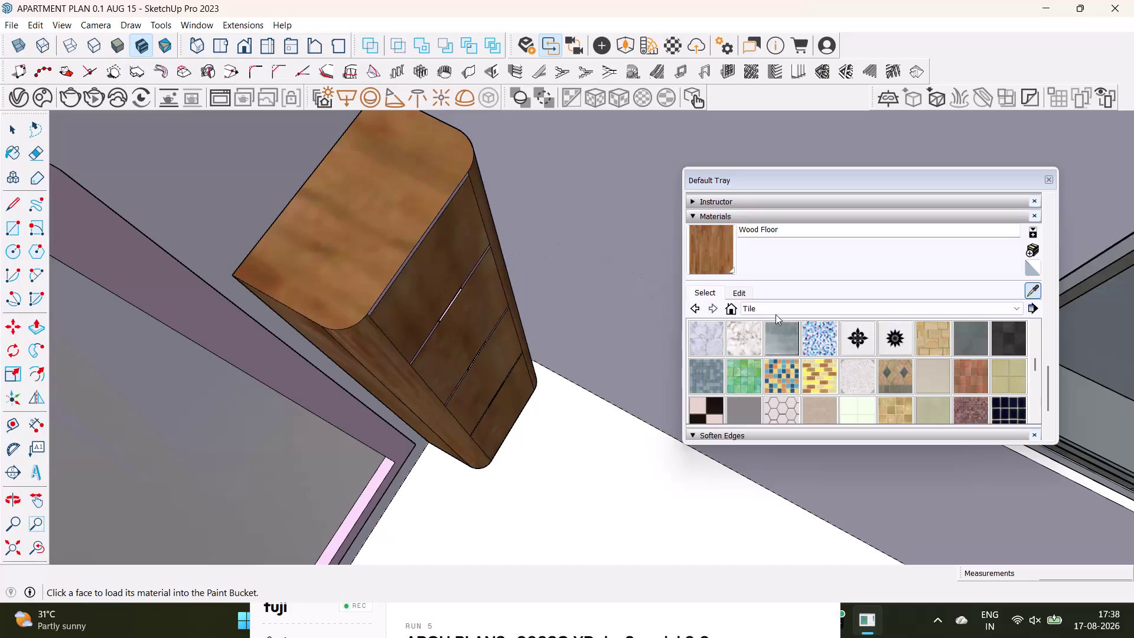
Orbit around the wardrobe to frame the lavender window wall.
click(1035, 292)
scroll(up, 3)
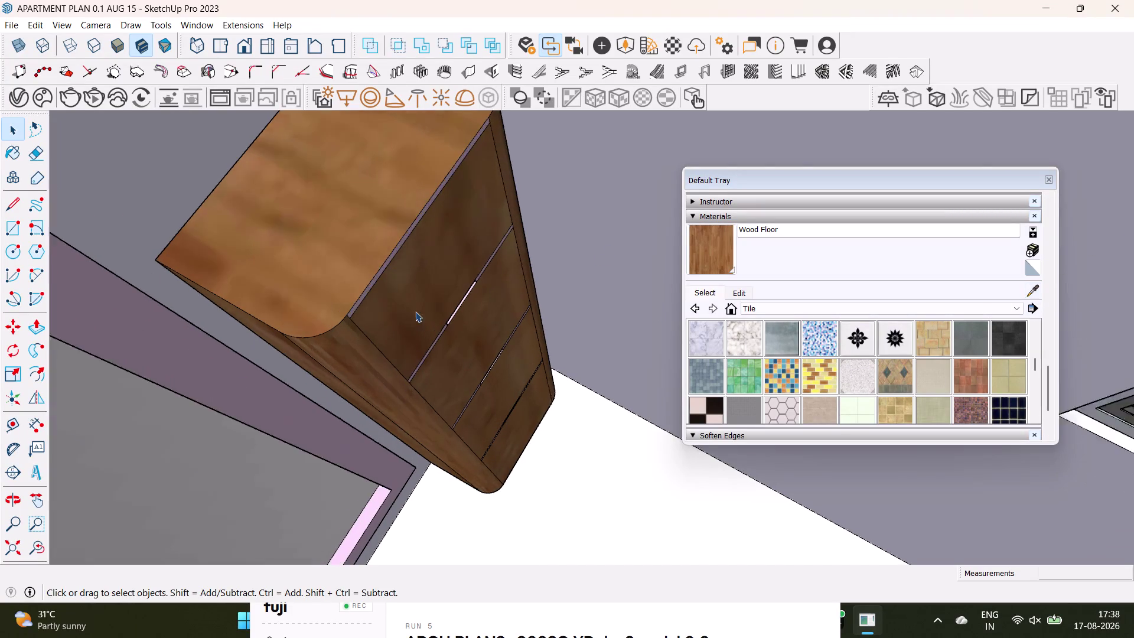
scroll(up, 3)
middle_drag(512, 289, 439, 215)
scroll(up, 3)
middle_drag(428, 199, 471, 337)
middle_drag(475, 342, 669, 386)
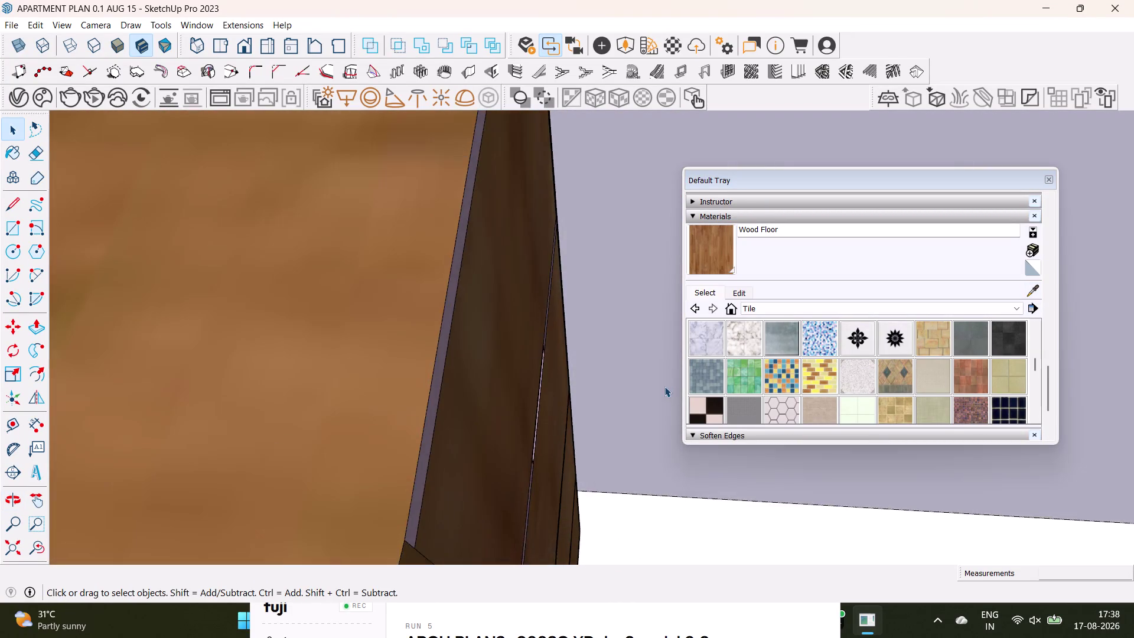
scroll(down, 3)
middle_drag(624, 378, 484, 365)
scroll(down, 3)
scroll(up, 3)
middle_drag(431, 331, 279, 208)
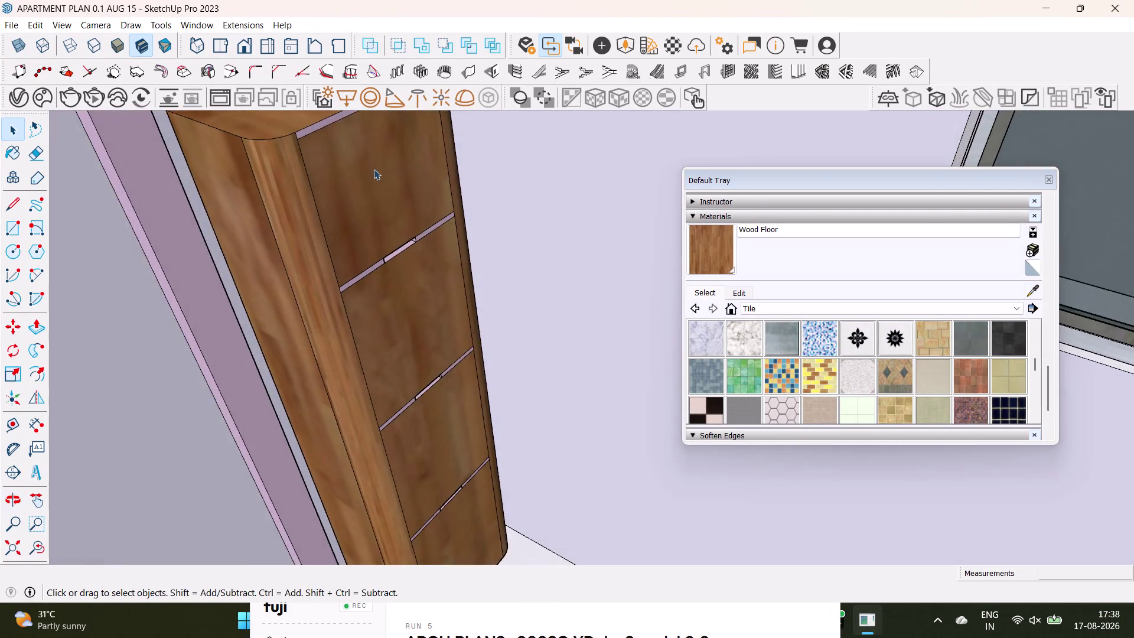
scroll(up, 3)
middle_drag(374, 167, 392, 347)
middle_drag(388, 342, 645, 441)
scroll(down, 3)
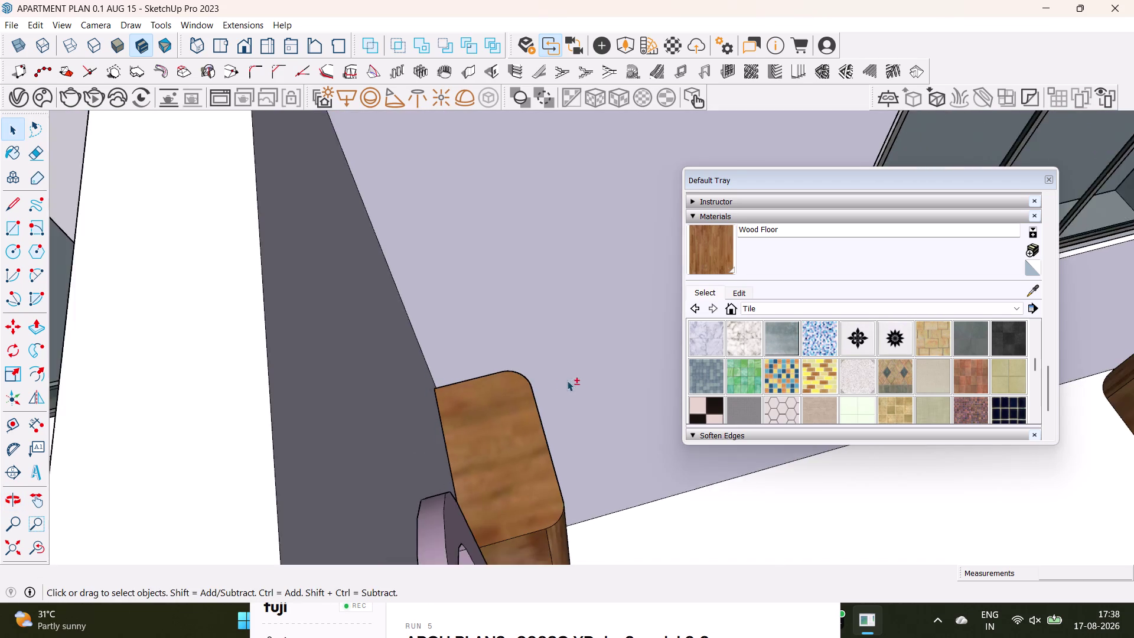
scroll(down, 3)
middle_drag(576, 371, 262, 417)
middle_drag(271, 414, 185, 477)
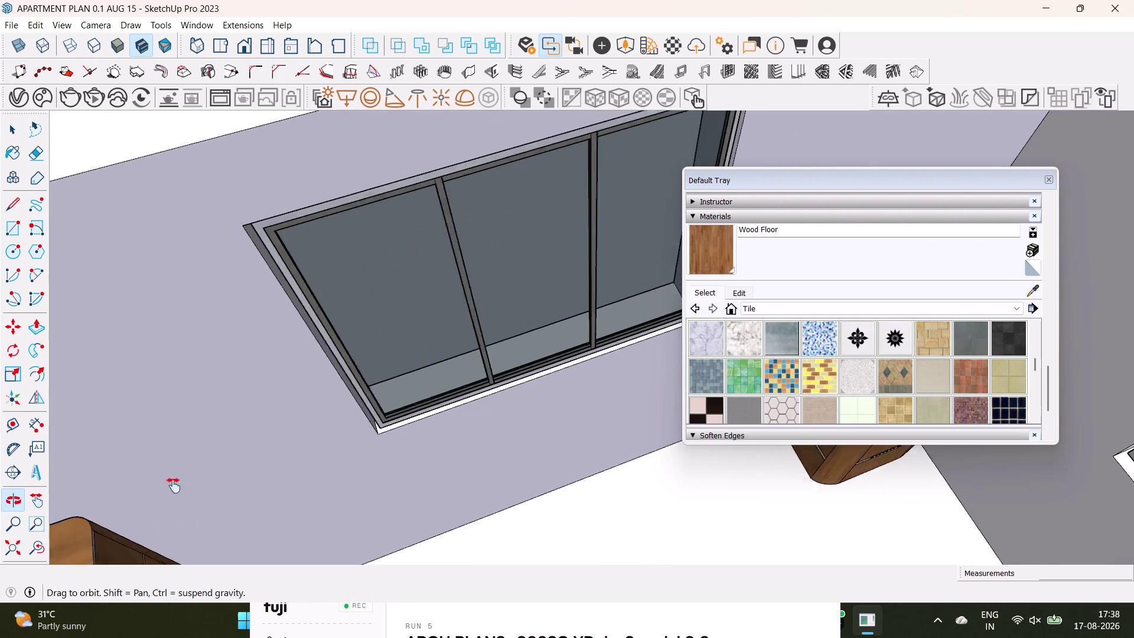
middle_drag(184, 478, 154, 499)
Sample the 0116_Lavender wall colour with the Materials eyedropper and move the Default Tray aside.
click(1035, 287)
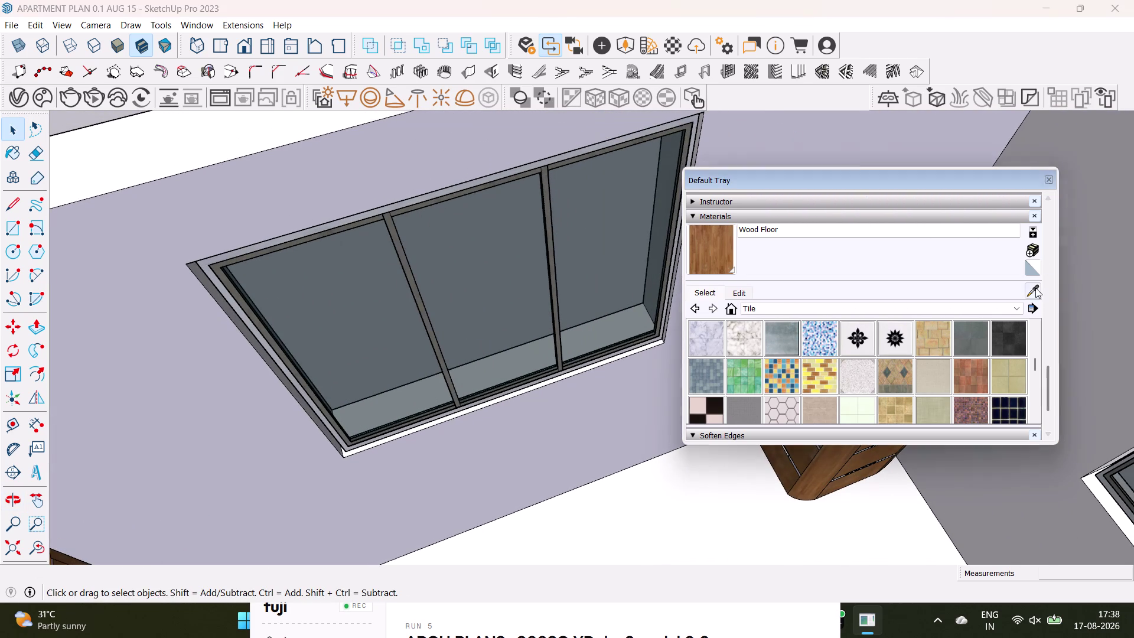
click(858, 137)
drag(786, 173, 842, 448)
scroll(up, 3)
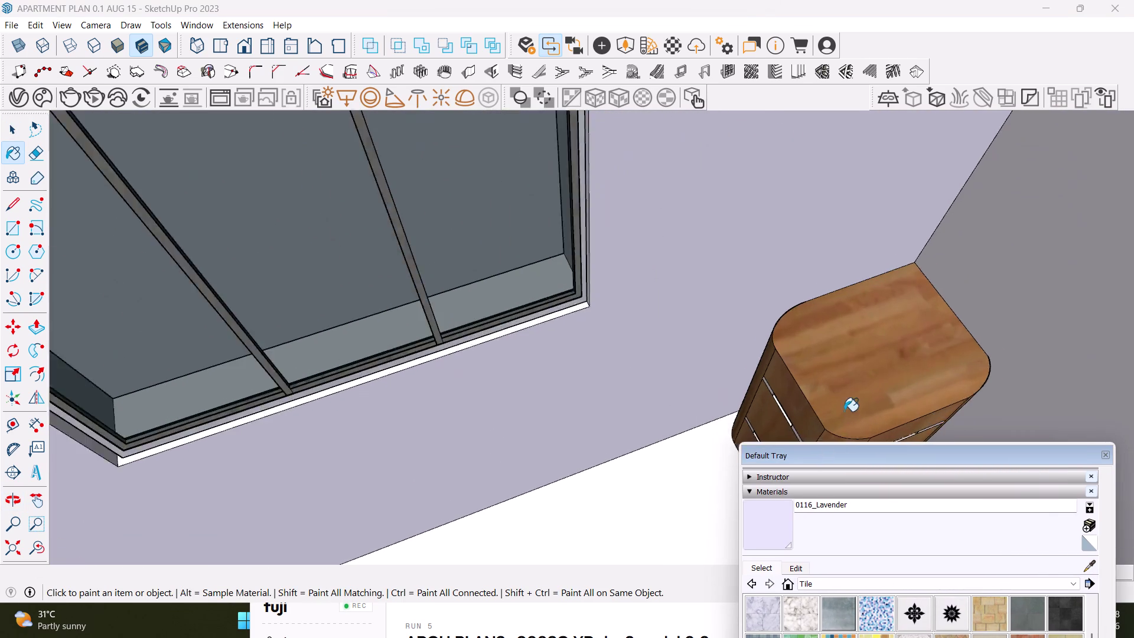
scroll(up, 3)
Orbit back to face the wardrobe drawers.
middle_drag(831, 392, 754, 295)
scroll(up, 3)
middle_drag(708, 361, 808, 292)
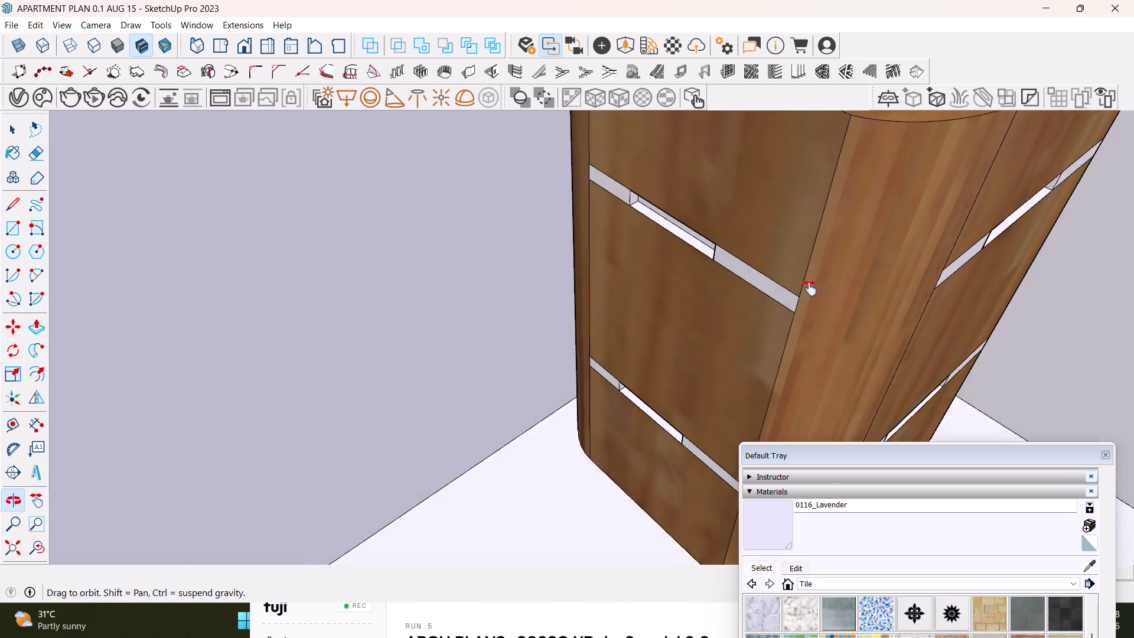
middle_drag(807, 291, 809, 286)
middle_drag(728, 313, 804, 273)
Select the drawer-gap faces and the handle recess face on the wardrobe front.
click(787, 250)
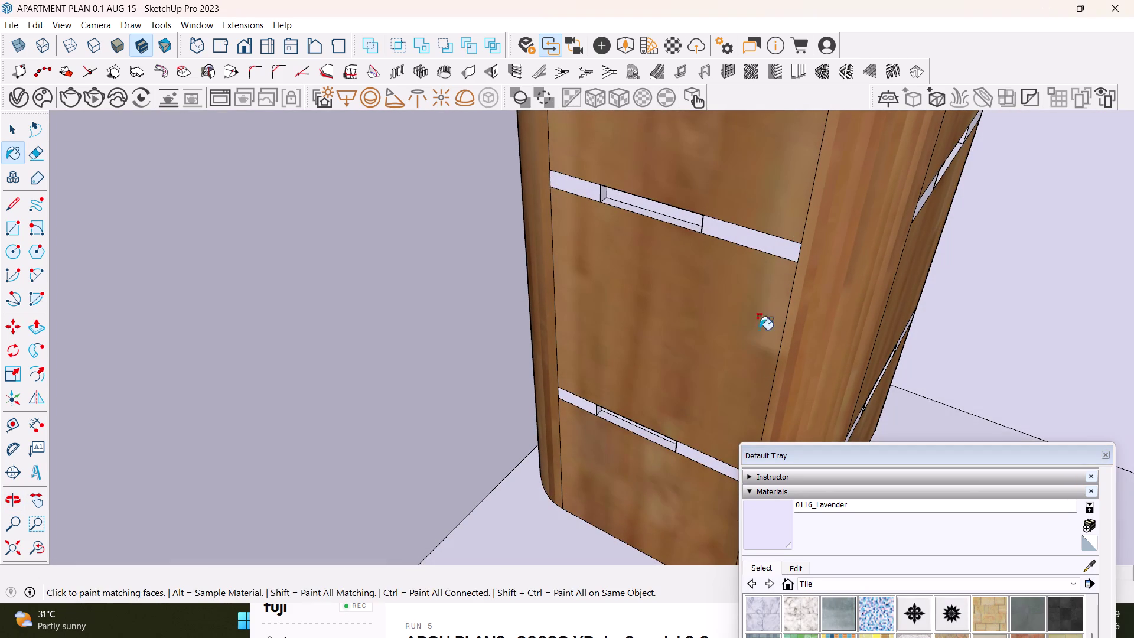
key(ctrl+z)
key(space)
click(775, 254)
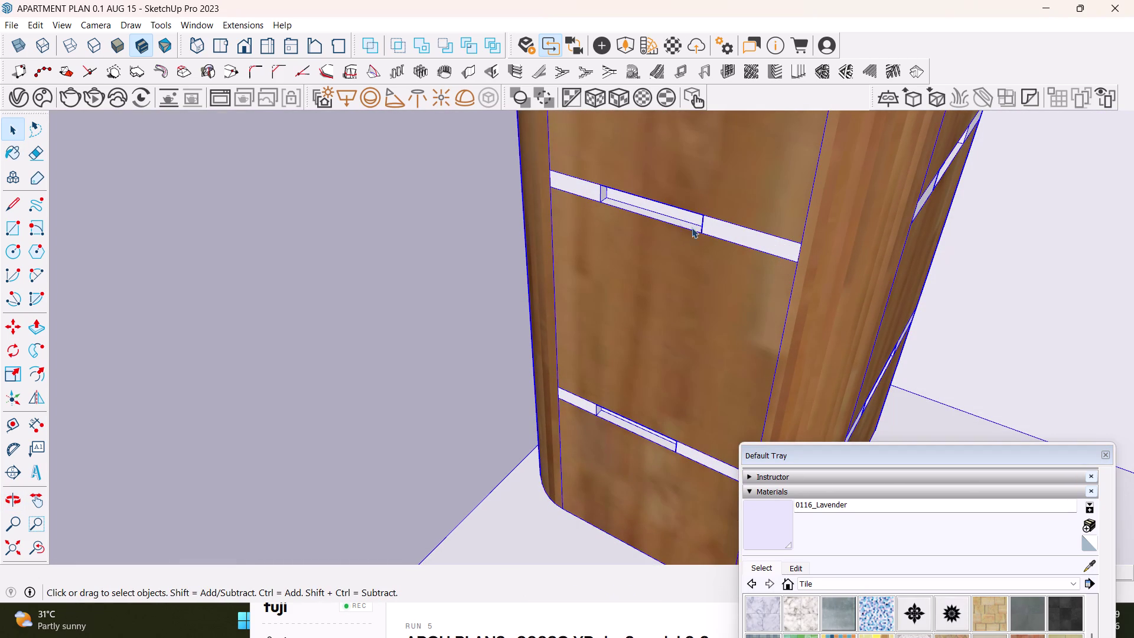
triple_click(760, 237)
double_click(729, 232)
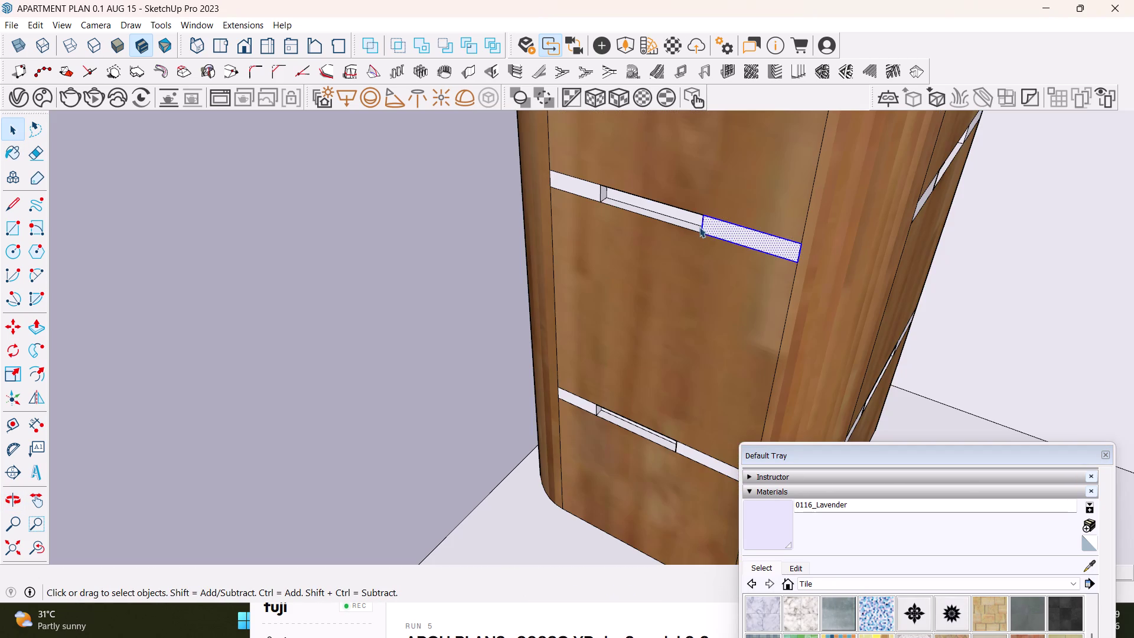
double_click(695, 219)
double_click(584, 192)
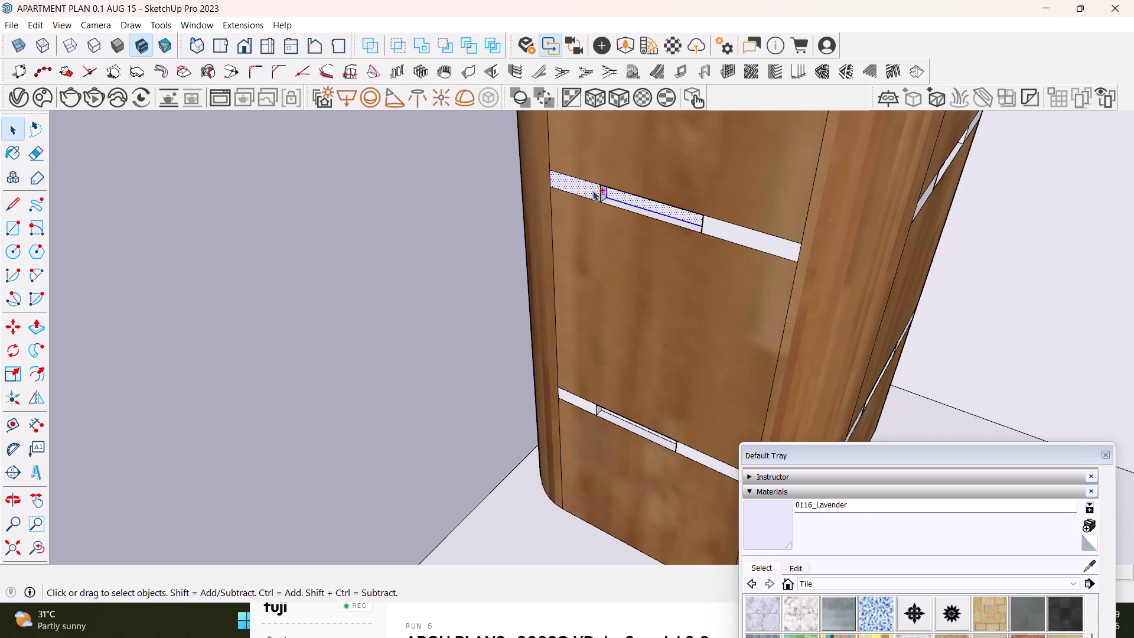
Add more gap faces and the recess side face to the selection.
scroll(up, 3)
click(539, 180)
click(570, 176)
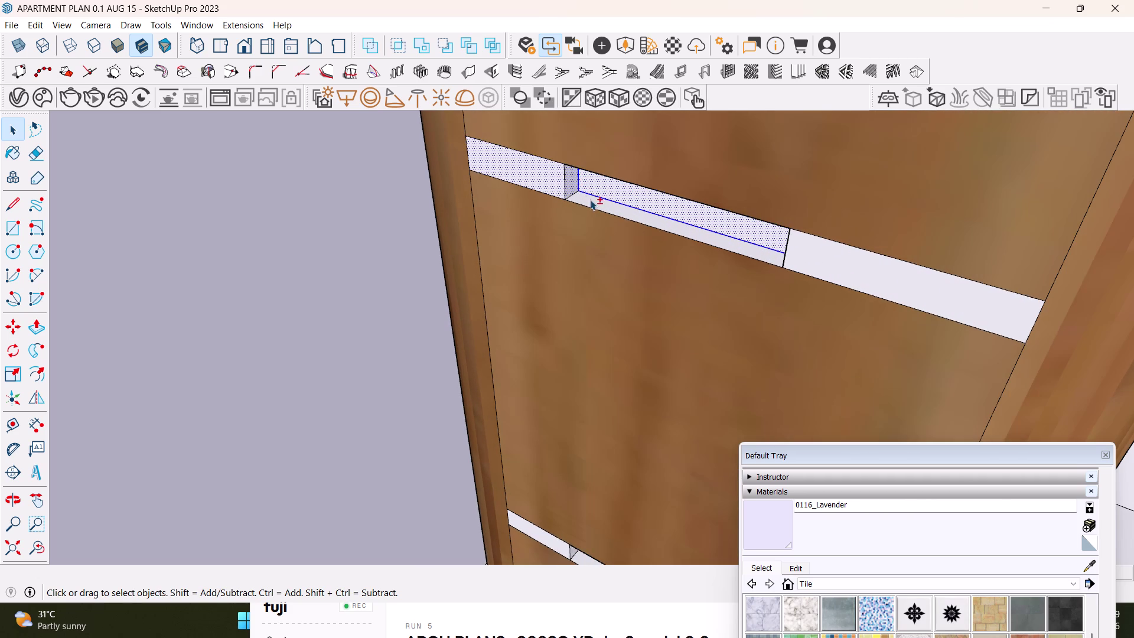
click(590, 200)
click(831, 254)
middle_drag(779, 279, 749, 298)
middle_drag(737, 314, 964, 279)
scroll(up, 3)
click(731, 176)
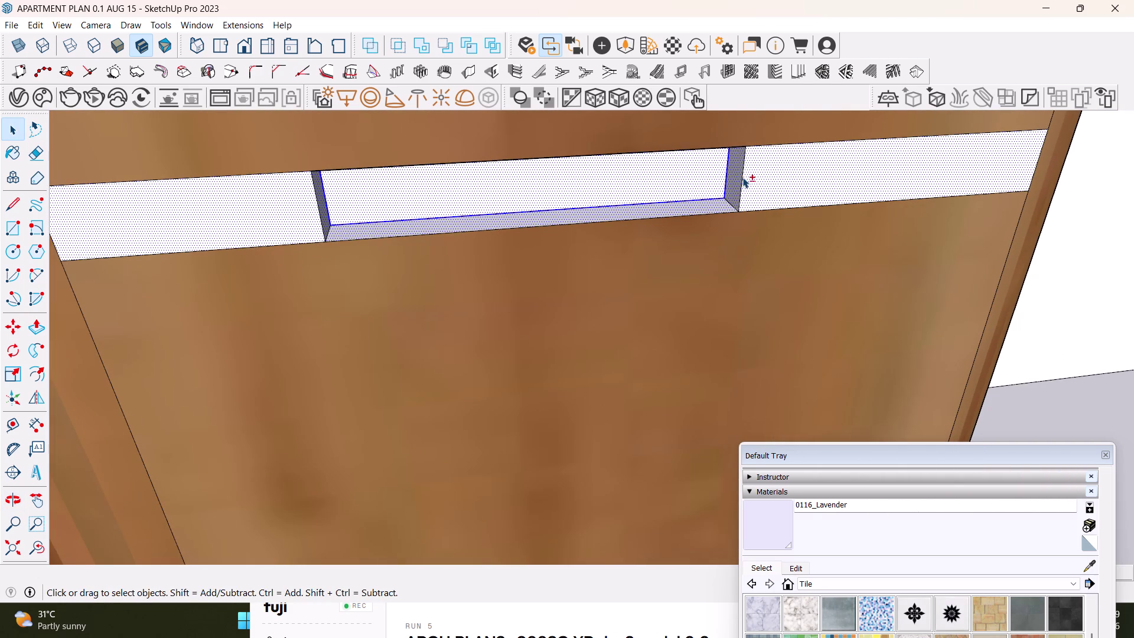
middle_drag(742, 182, 723, 333)
middle_drag(719, 339, 719, 168)
middle_drag(723, 266, 697, 207)
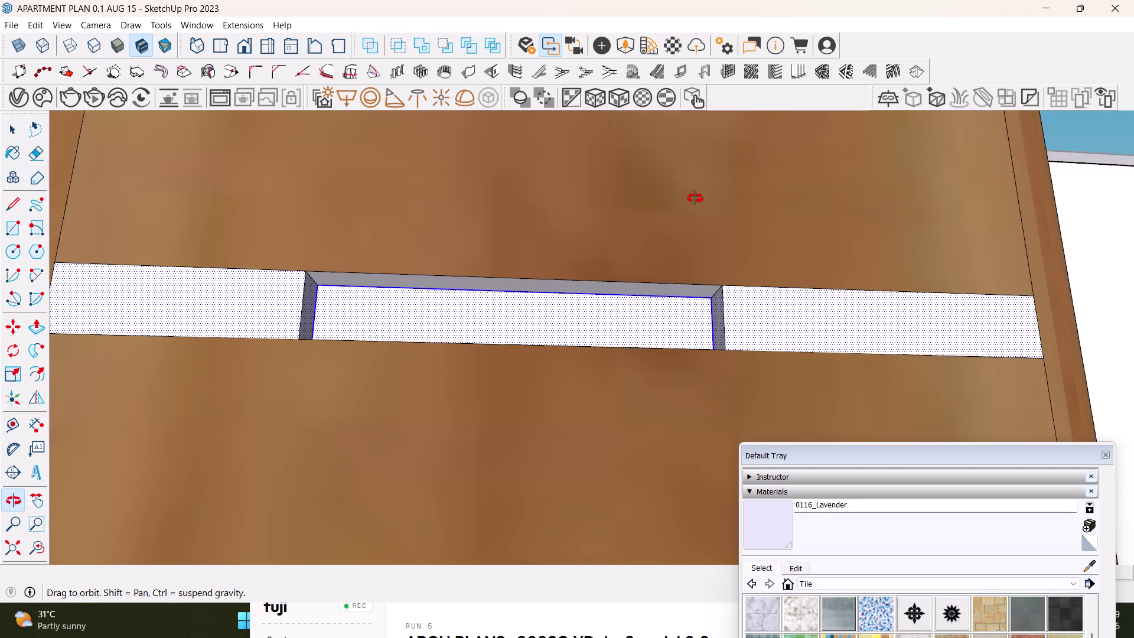
middle_drag(697, 208, 695, 198)
click(697, 290)
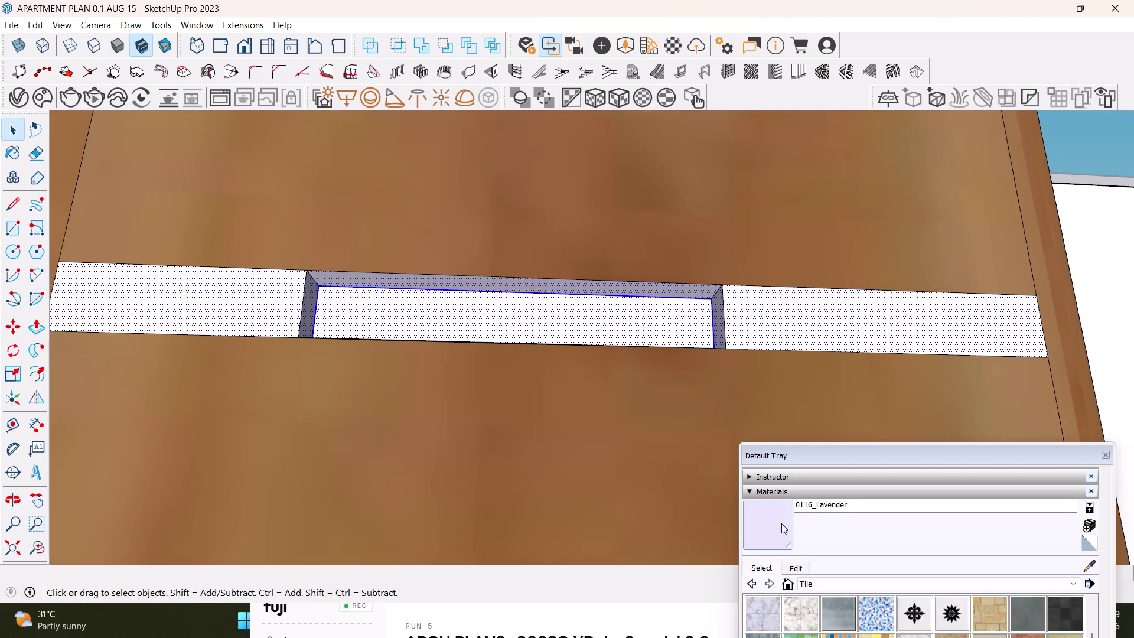
Paint the selected drawer-gap faces with 0116_Lavender.
click(781, 523)
click(836, 333)
click(301, 297)
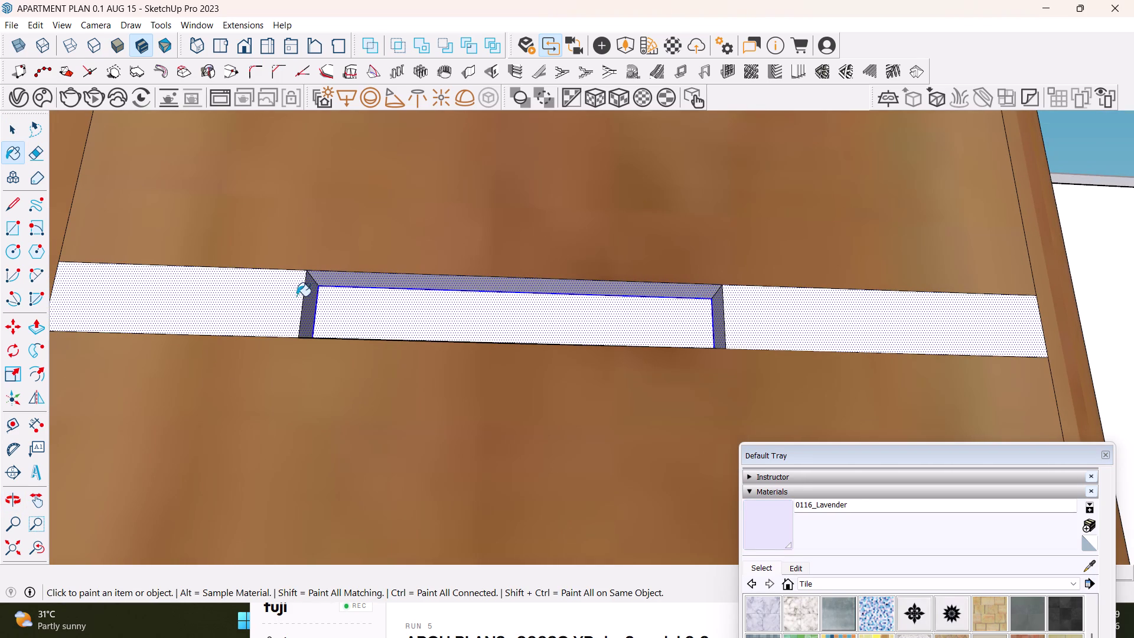
click(288, 295)
scroll(down, 3)
Select the next drawer-gap faces plus the recess bottom and end faces.
middle_drag(579, 385, 603, 213)
middle_drag(642, 301, 601, 472)
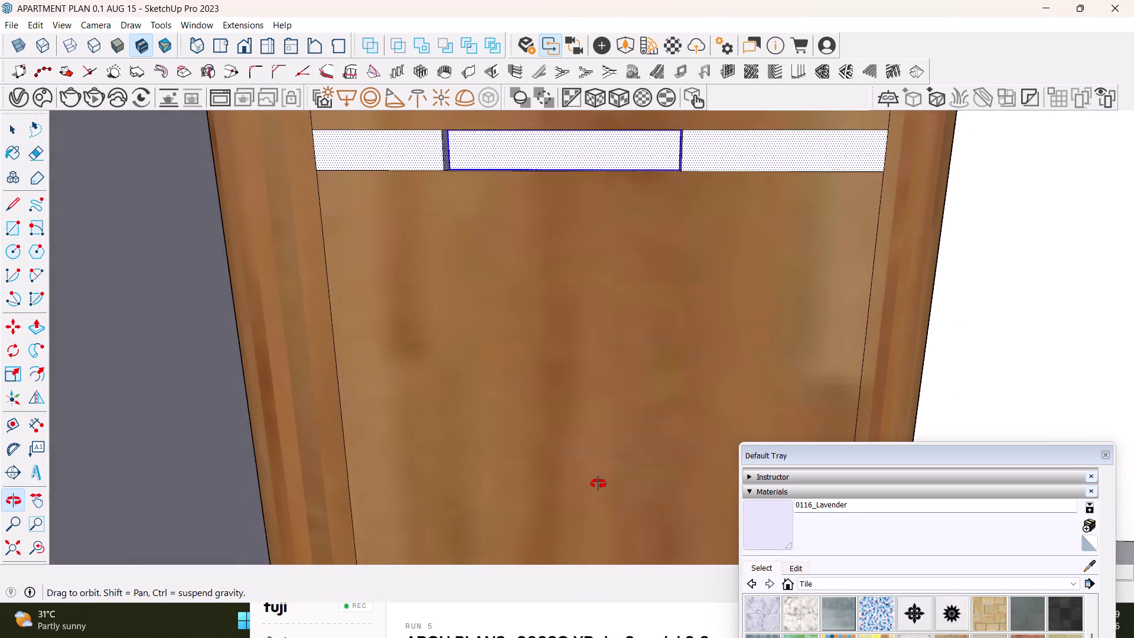
middle_drag(601, 471, 570, 241)
scroll(up, 3)
key(space)
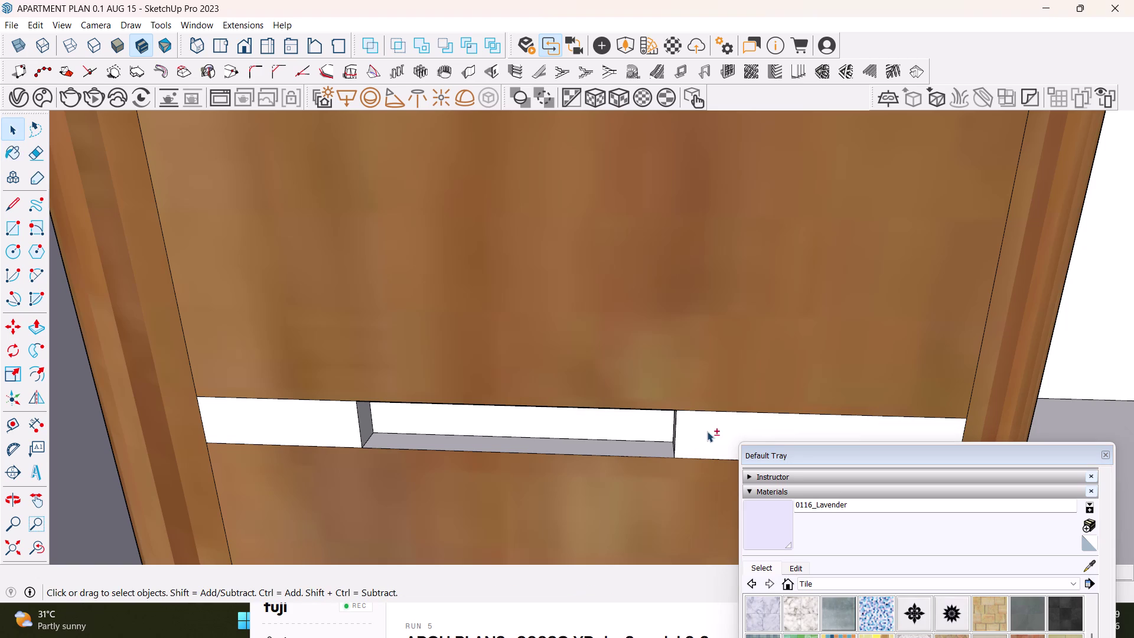
click(706, 431)
click(651, 426)
click(559, 442)
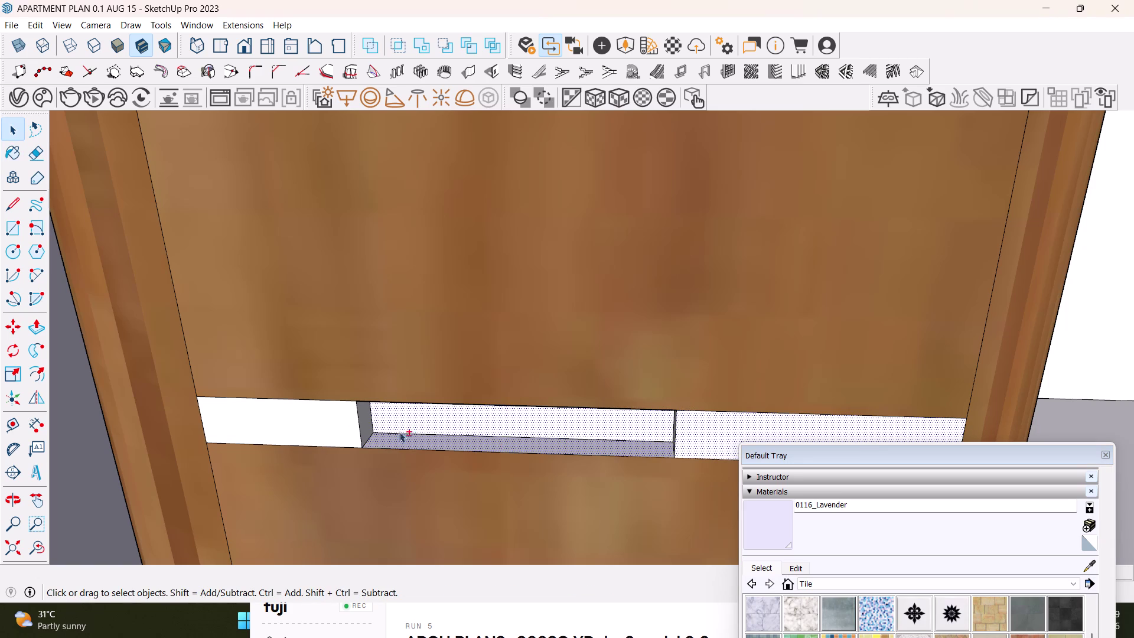
click(341, 415)
click(359, 415)
scroll(up, 3)
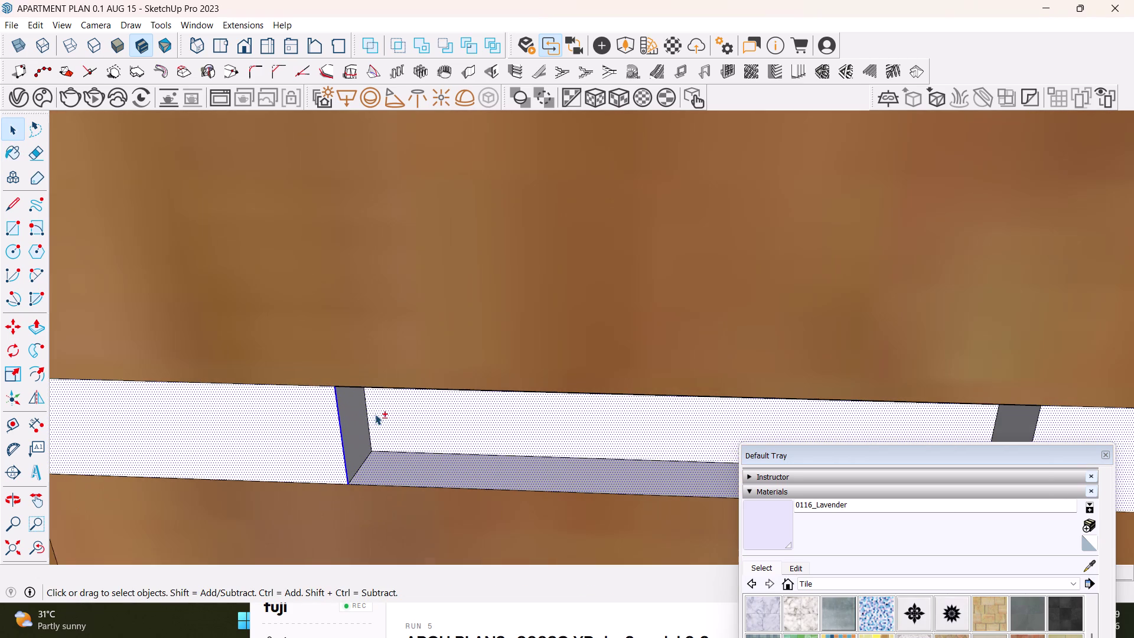
click(360, 424)
Orbit into the recess and add its remaining face to the selection.
middle_drag(377, 452, 290, 455)
middle_drag(643, 469, 614, 424)
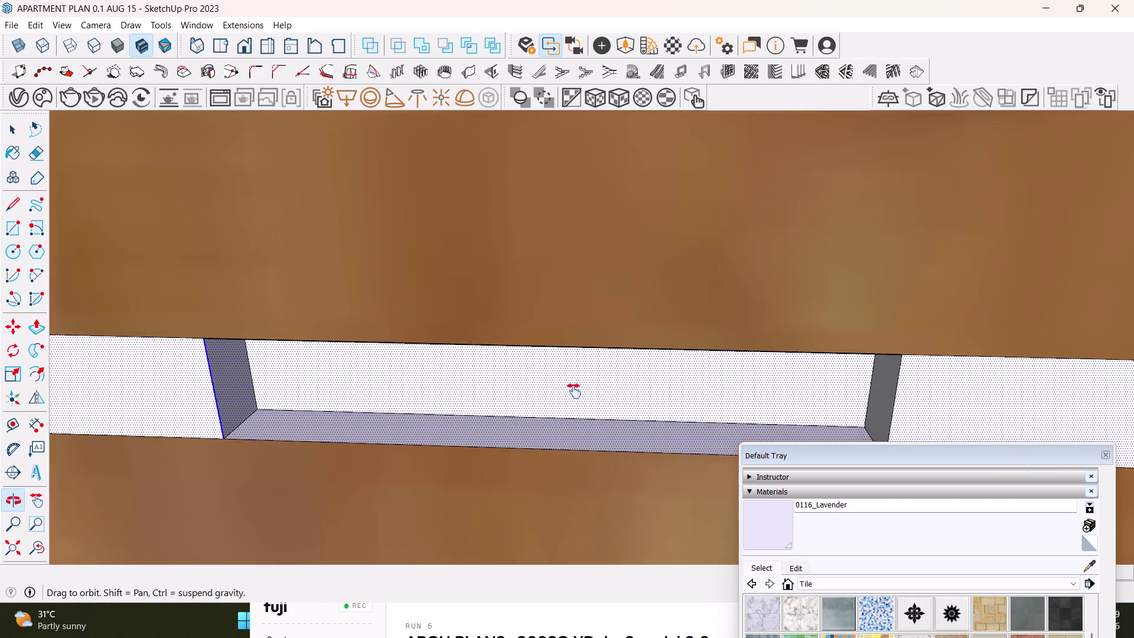
middle_drag(615, 424, 519, 376)
click(779, 350)
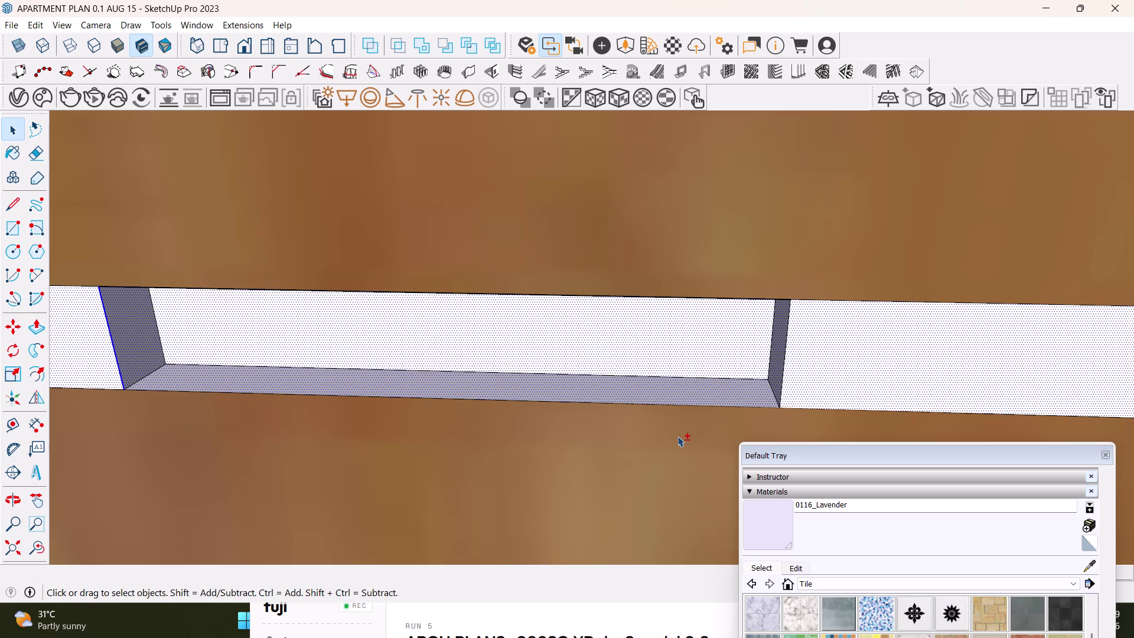
middle_drag(606, 398, 612, 481)
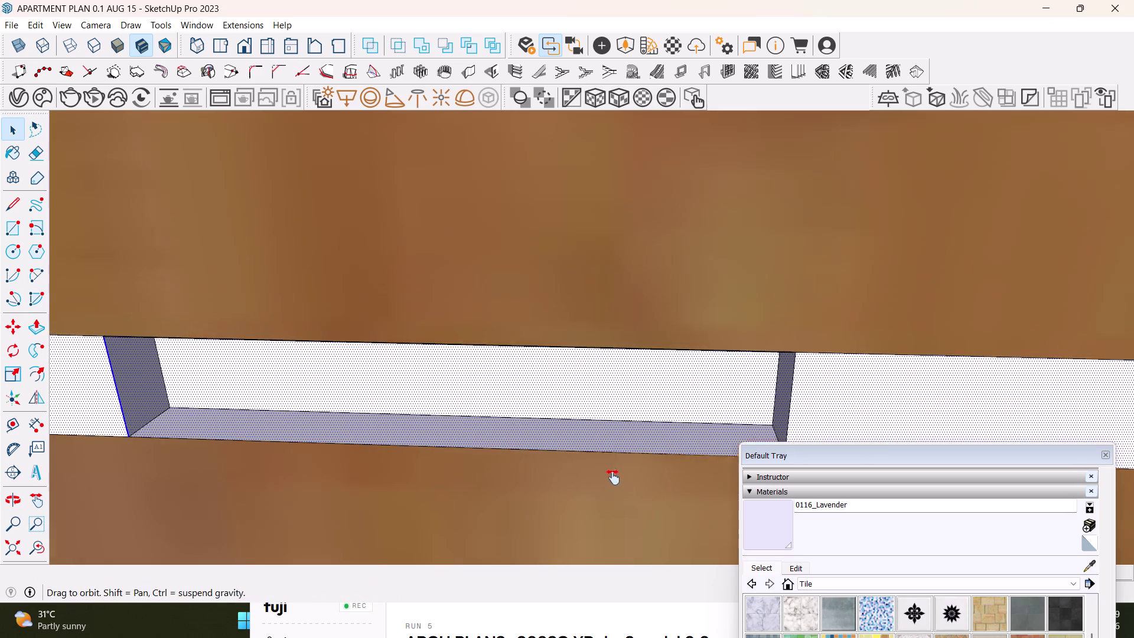
middle_drag(613, 481, 613, 497)
middle_drag(613, 487, 673, 250)
click(610, 390)
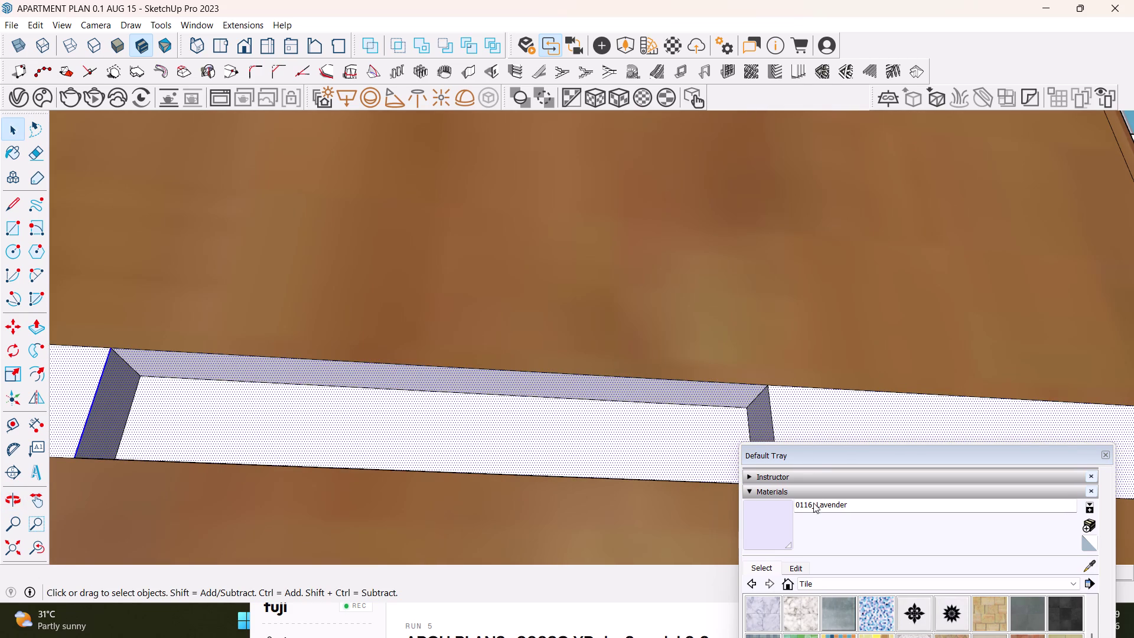
Paint the selected recess faces with 0116_Lavender.
click(779, 529)
click(799, 414)
click(810, 420)
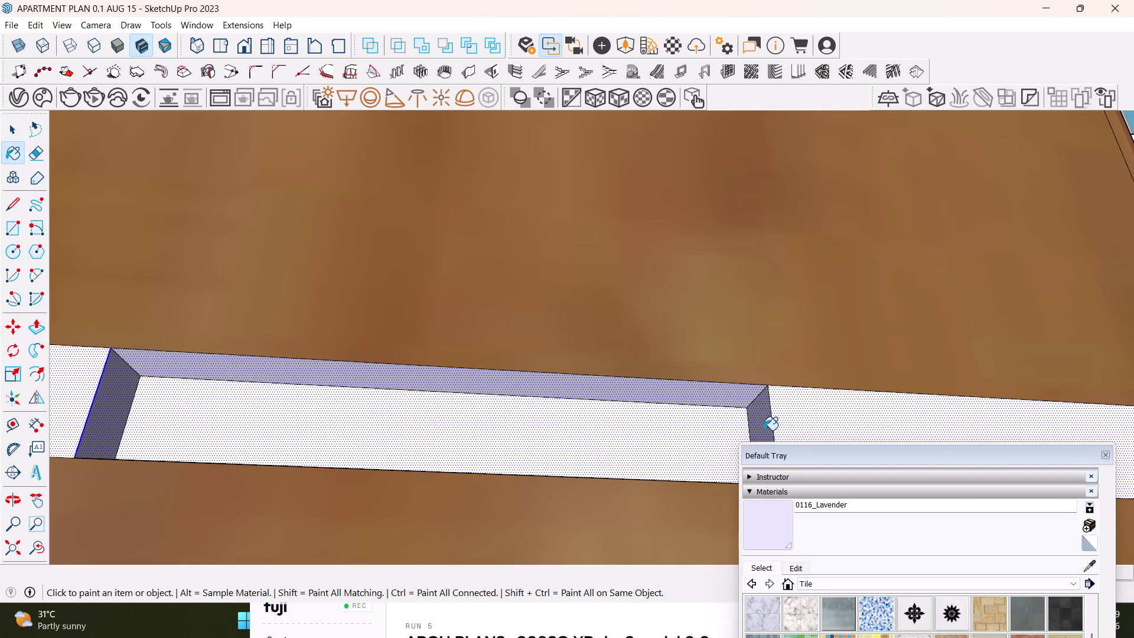
scroll(down, 3)
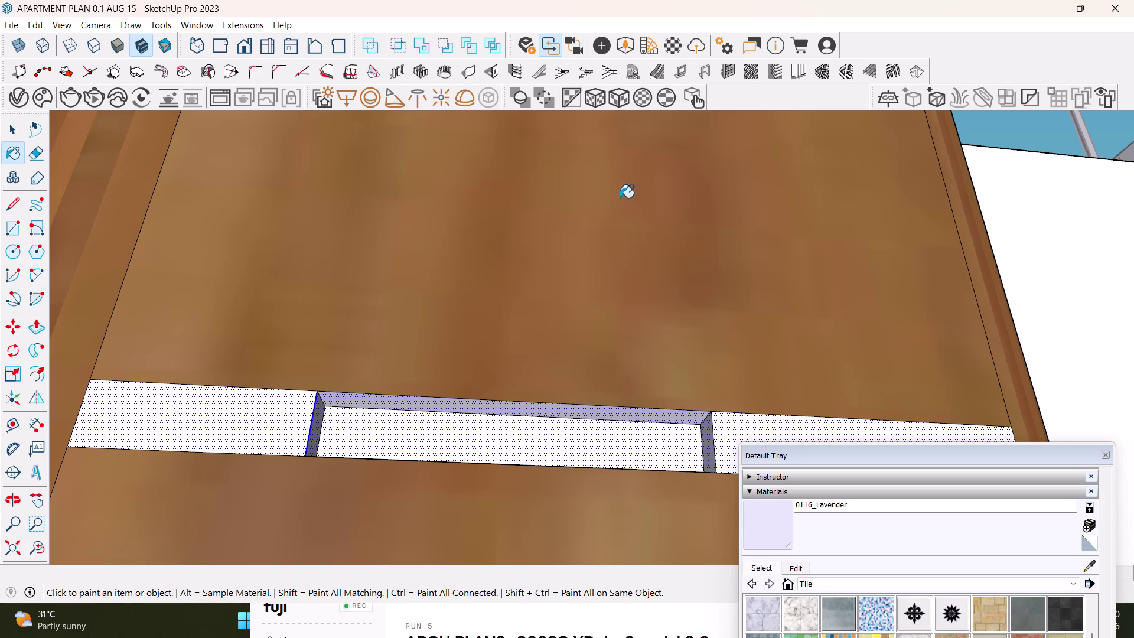
Zoom out and orbit away from the wardrobe to view the apartment plan.
key(space)
scroll(down, 3)
middle_drag(604, 311, 532, 524)
scroll(down, 3)
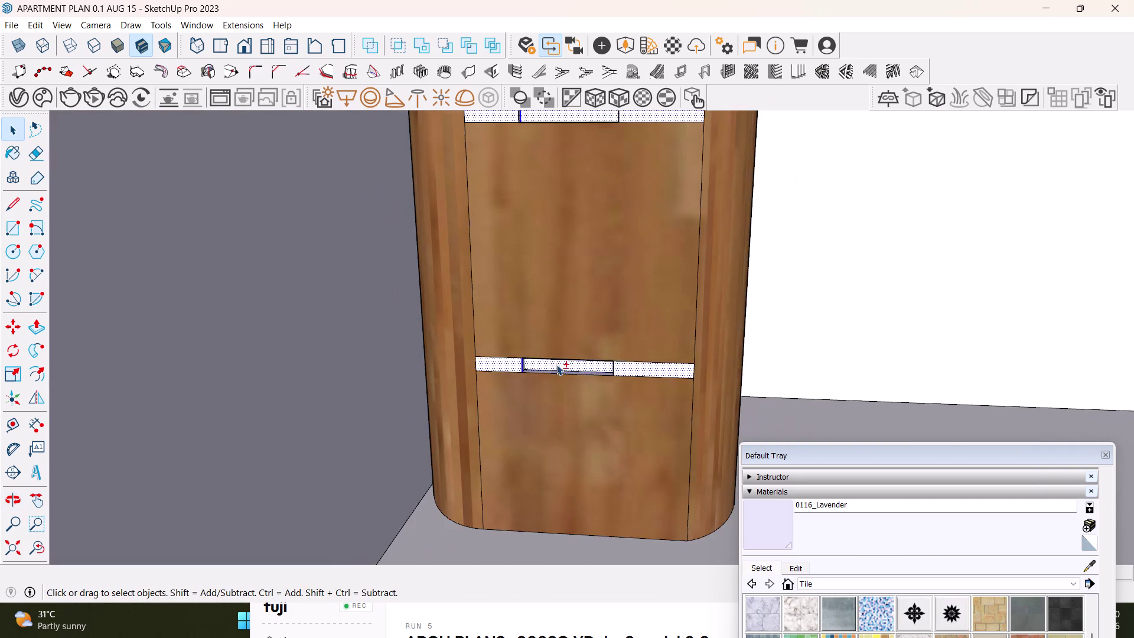
middle_drag(565, 360, 472, 523)
scroll(down, 3)
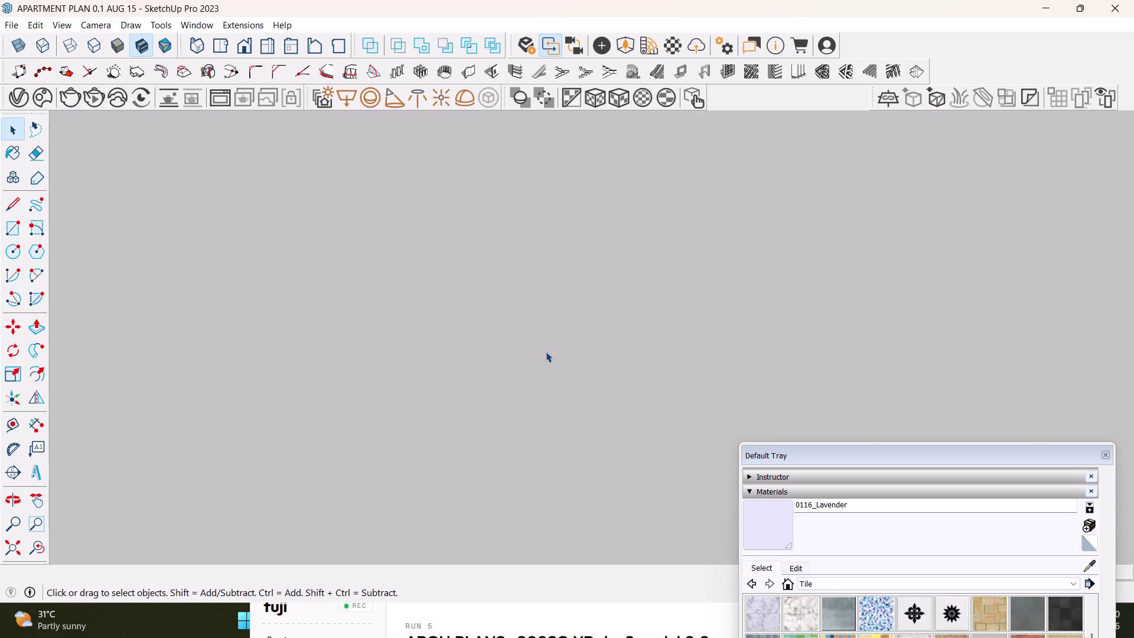
click(12, 542)
scroll(up, 3)
middle_drag(823, 232, 465, 443)
scroll(up, 3)
middle_drag(263, 434, 277, 578)
scroll(up, 3)
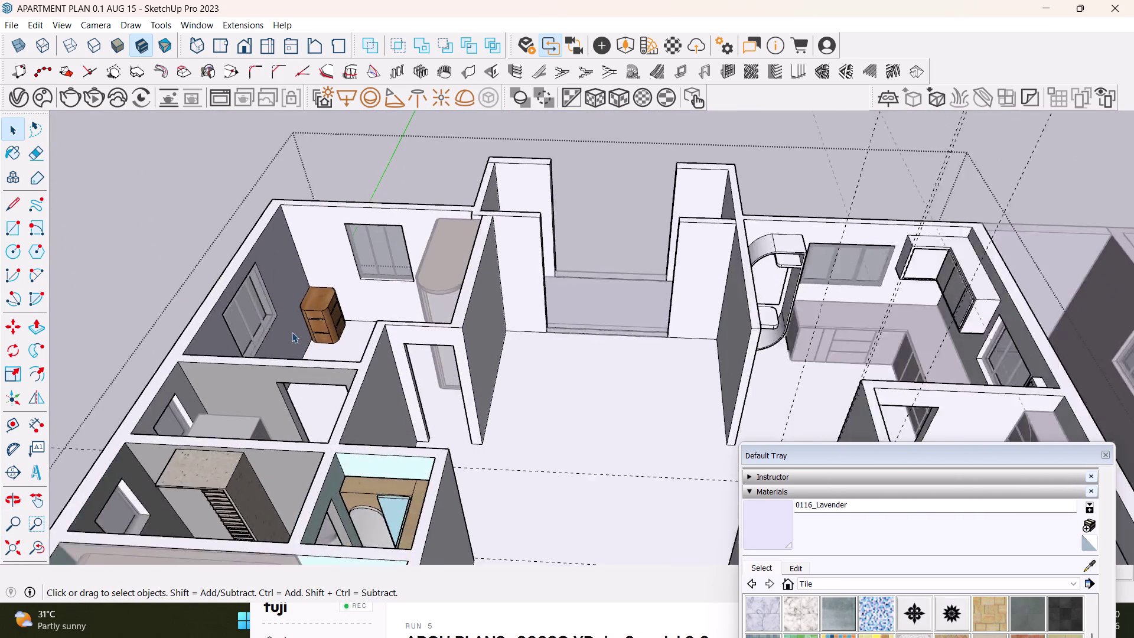
Orbit and zoom back in on the chest of drawers' handle recesses.
scroll(up, 3)
middle_drag(351, 304, 252, 332)
scroll(up, 3)
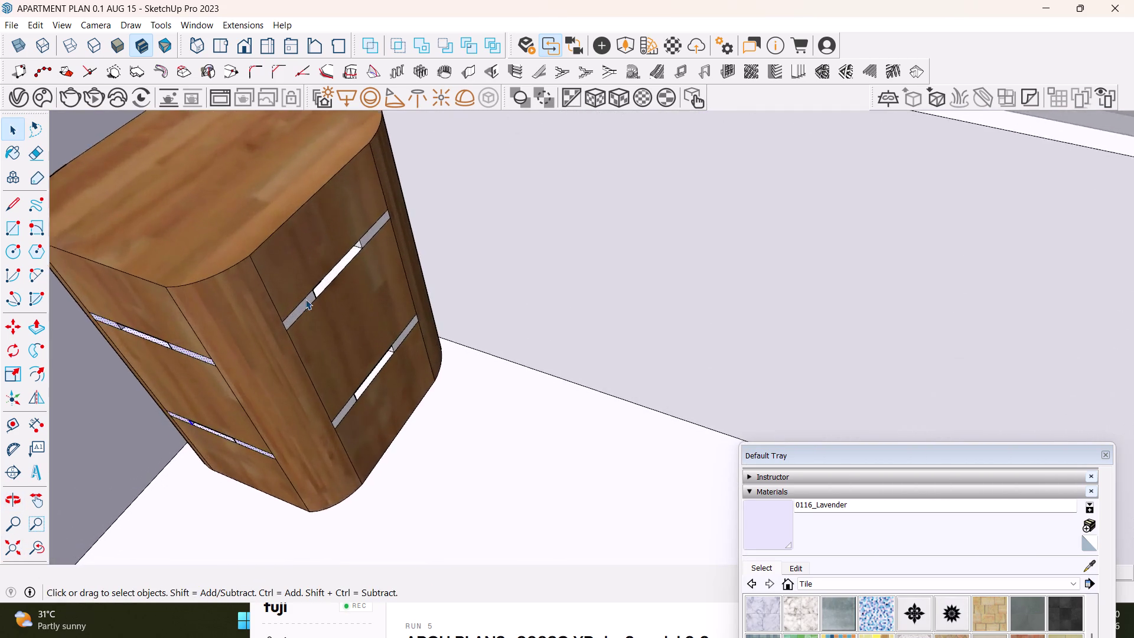
scroll(up, 3)
middle_drag(305, 298, 260, 179)
scroll(up, 3)
middle_drag(302, 270, 407, 247)
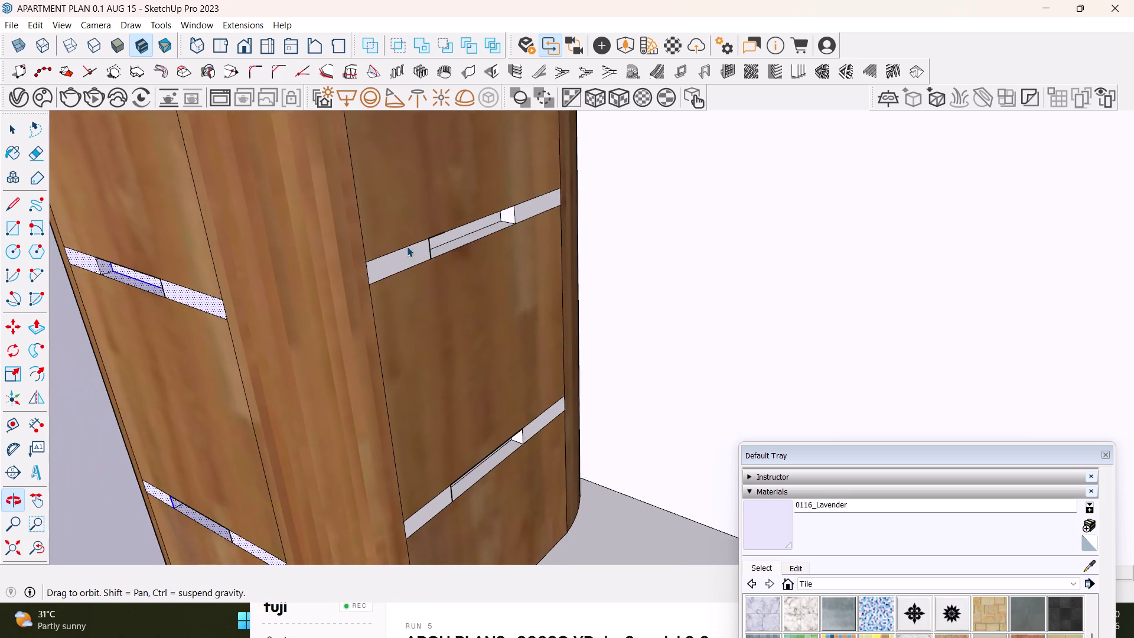
scroll(up, 3)
Paint a face beside the first drawer recess lavender, then undo it.
click(405, 256)
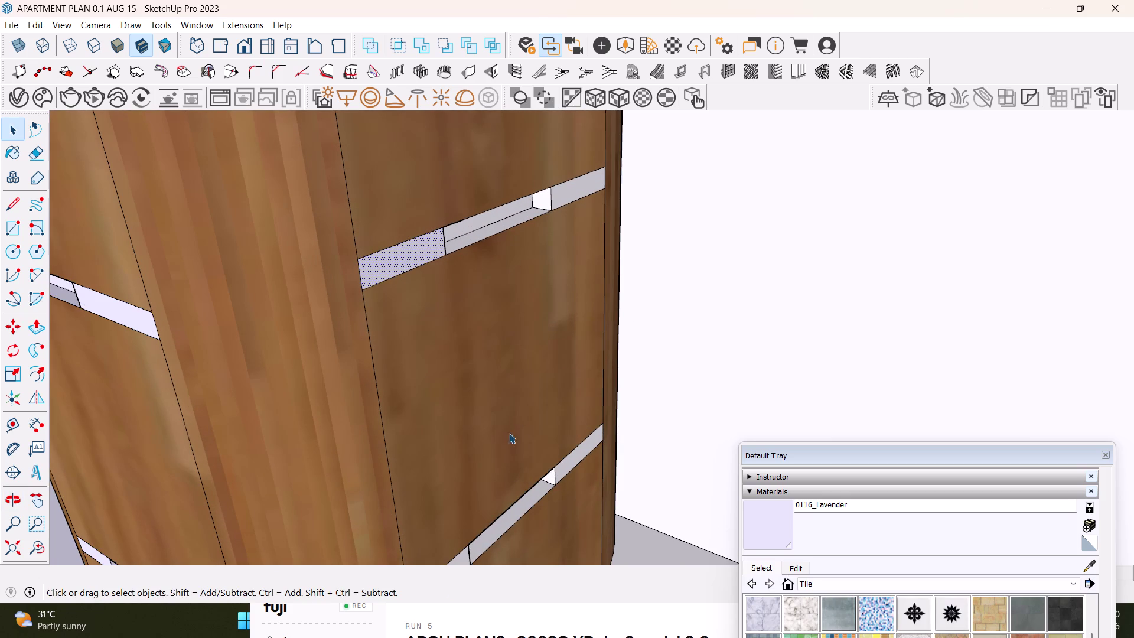
click(757, 537)
click(409, 262)
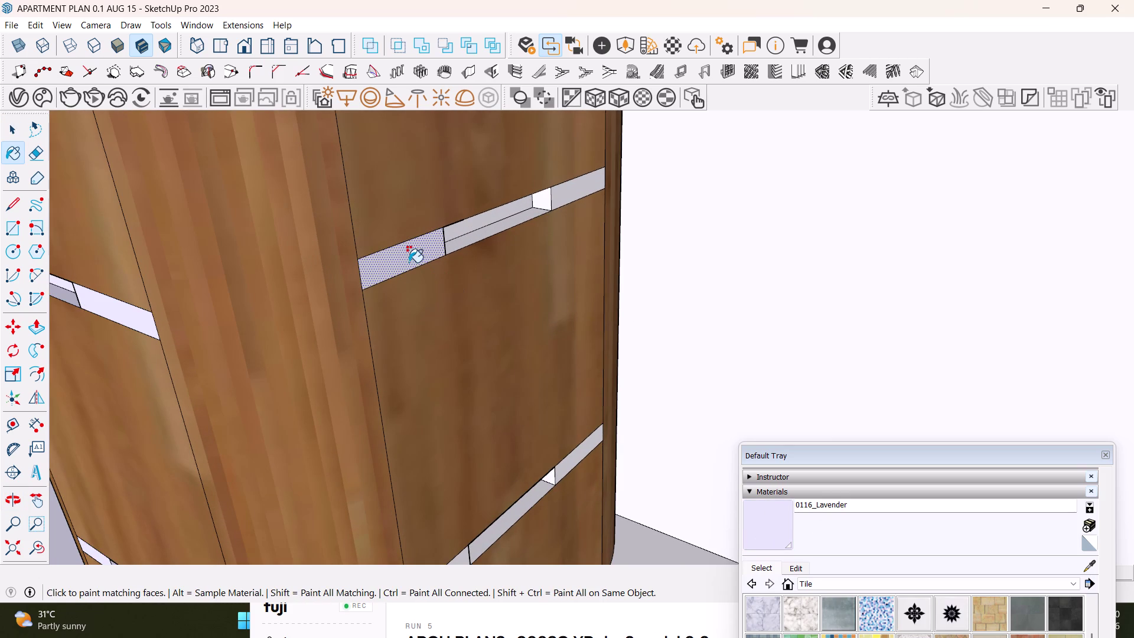
click(557, 199)
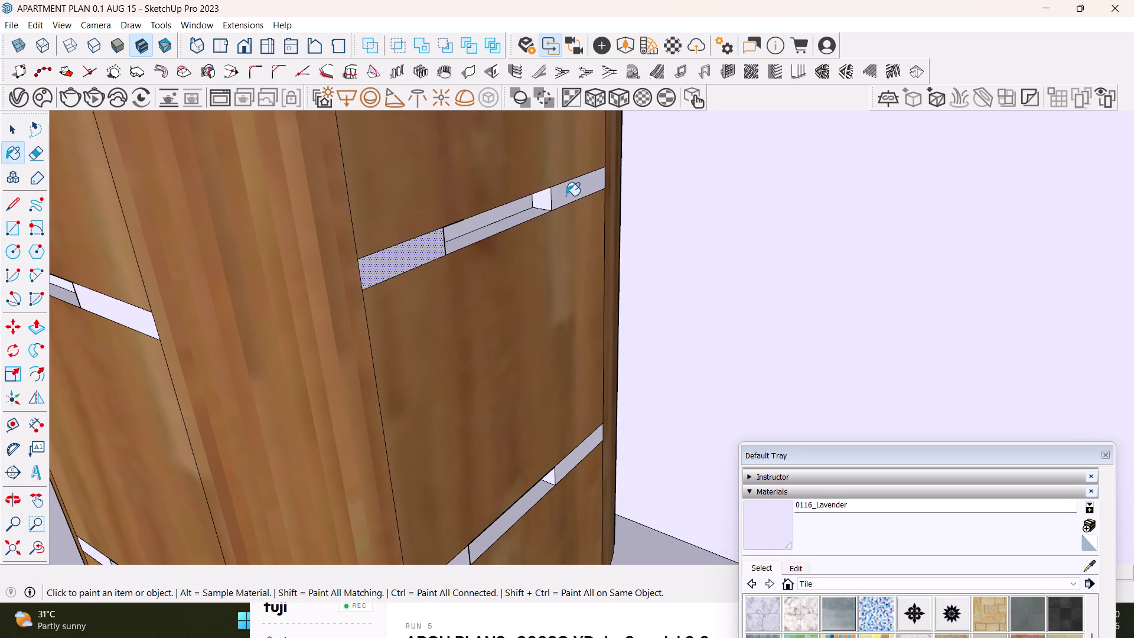
key(ctrl+z)
key(space)
Select the first recess's end and inner faces and paint them lavender.
click(566, 200)
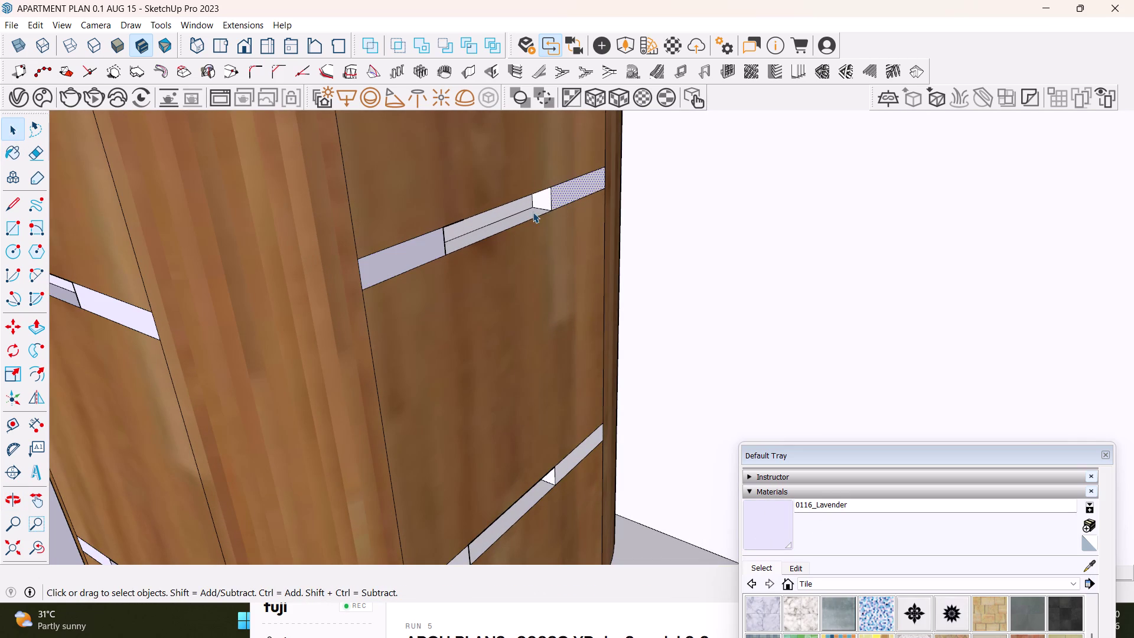
click(542, 204)
click(523, 207)
click(523, 217)
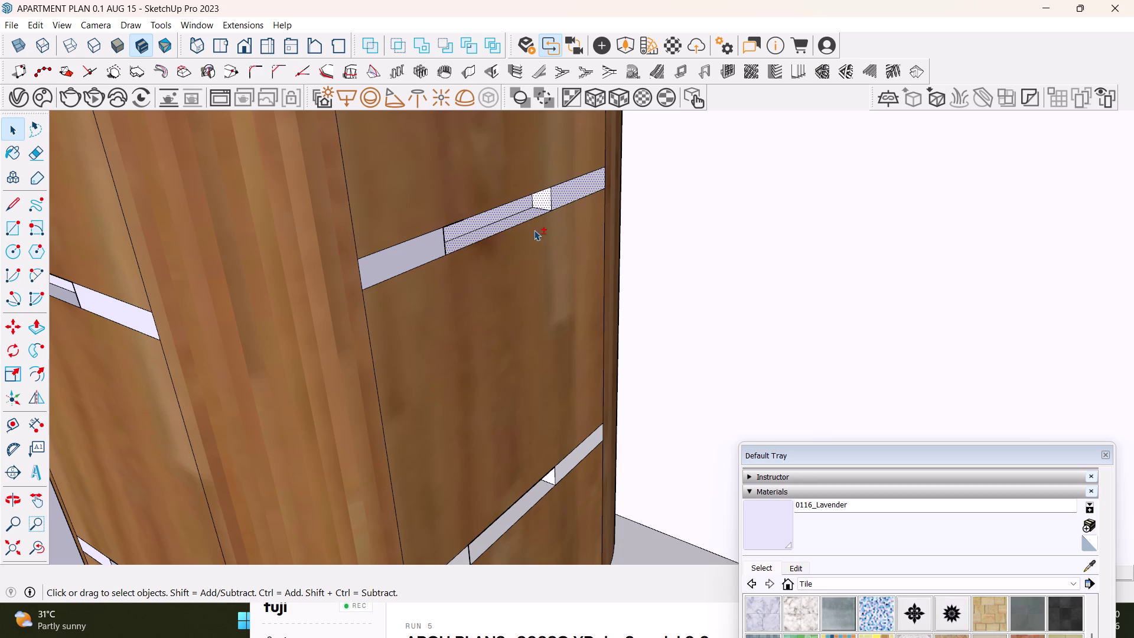
click(758, 523)
click(578, 200)
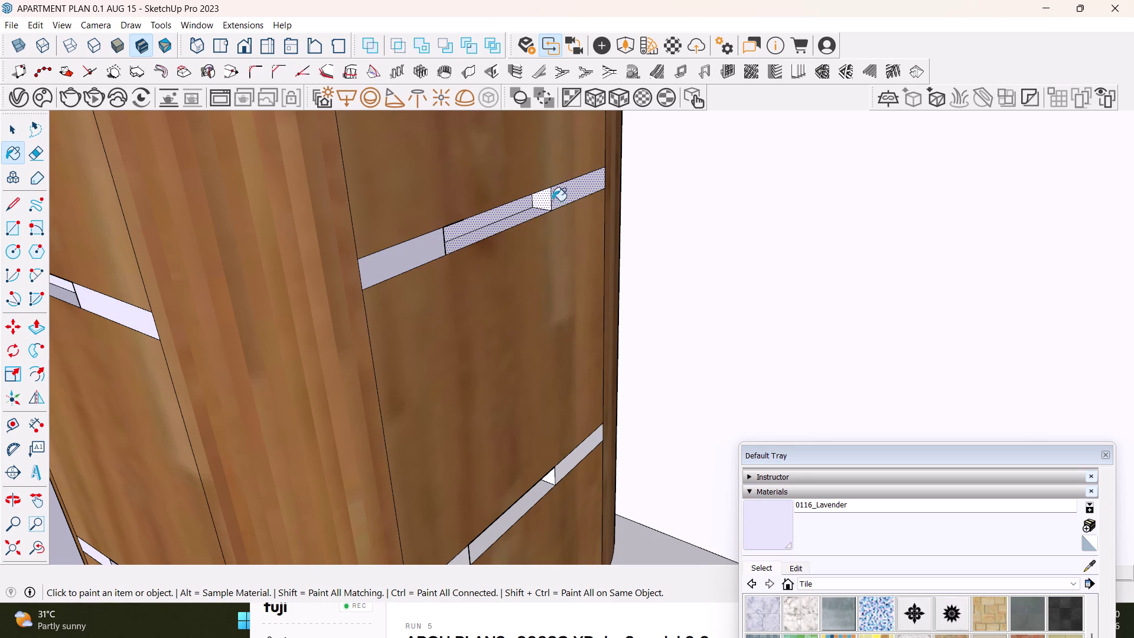
click(523, 212)
click(523, 213)
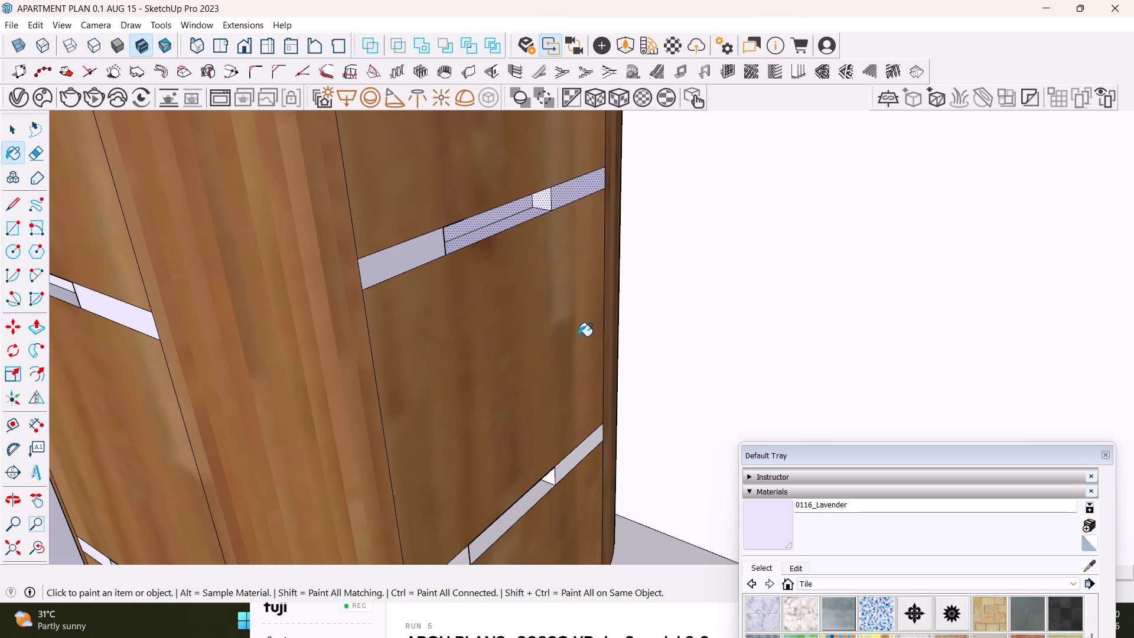
Select the lower drawer recess faces and paint them lavender.
middle_drag(577, 298, 569, 299)
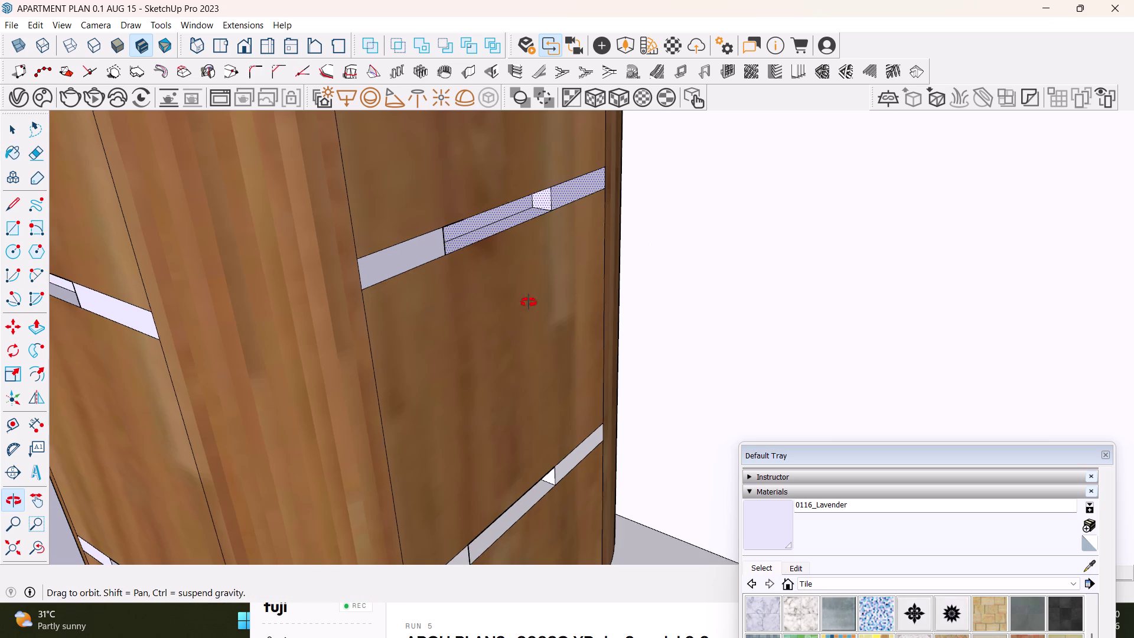
middle_drag(569, 298, 414, 232)
key(space)
click(367, 521)
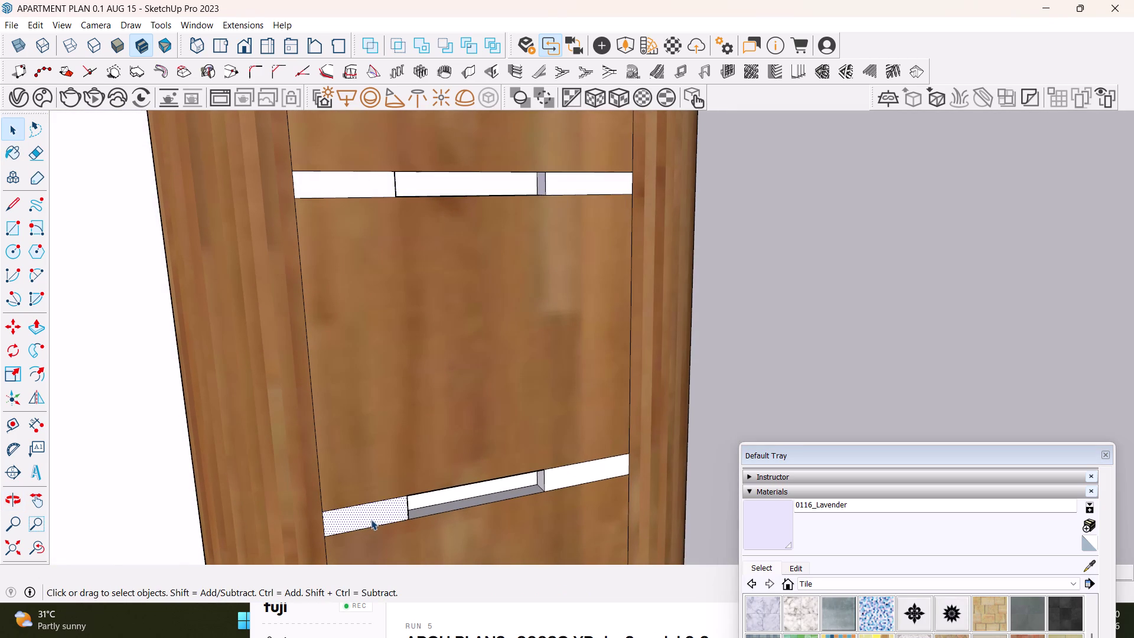
scroll(up, 3)
middle_drag(505, 464, 496, 359)
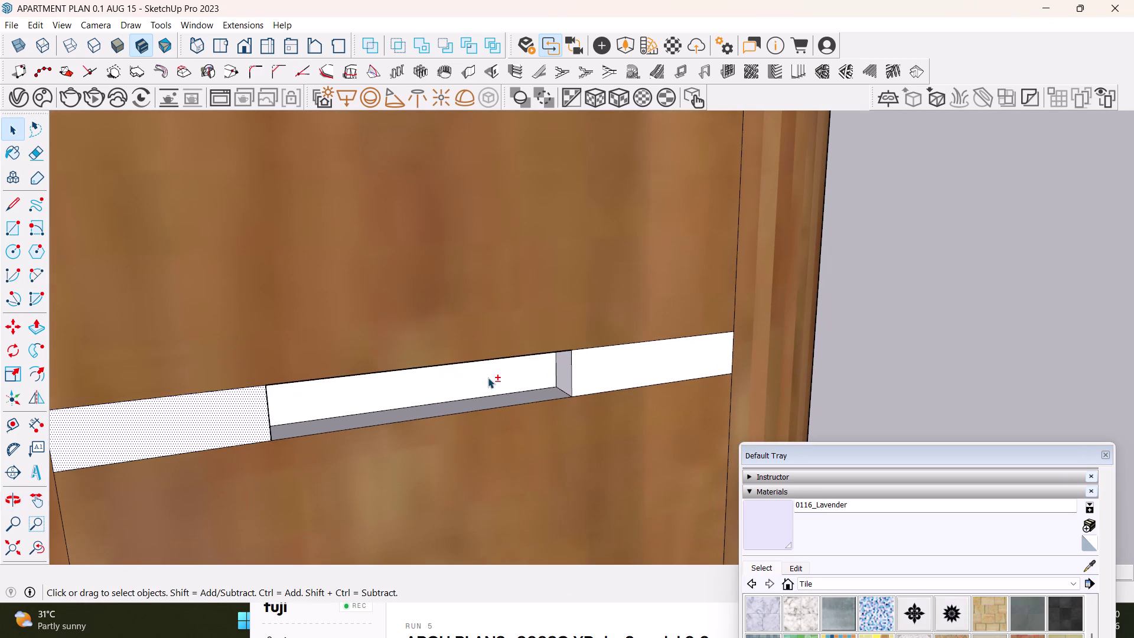
click(488, 378)
click(601, 374)
click(567, 373)
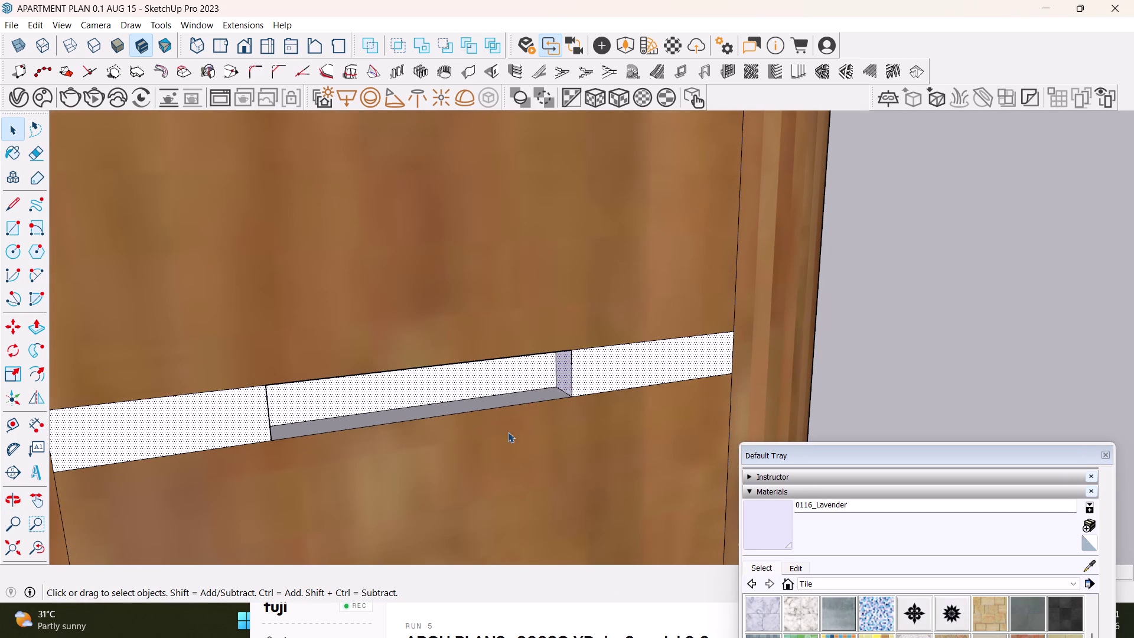
middle_drag(511, 430, 338, 431)
scroll(up, 3)
click(296, 355)
click(349, 381)
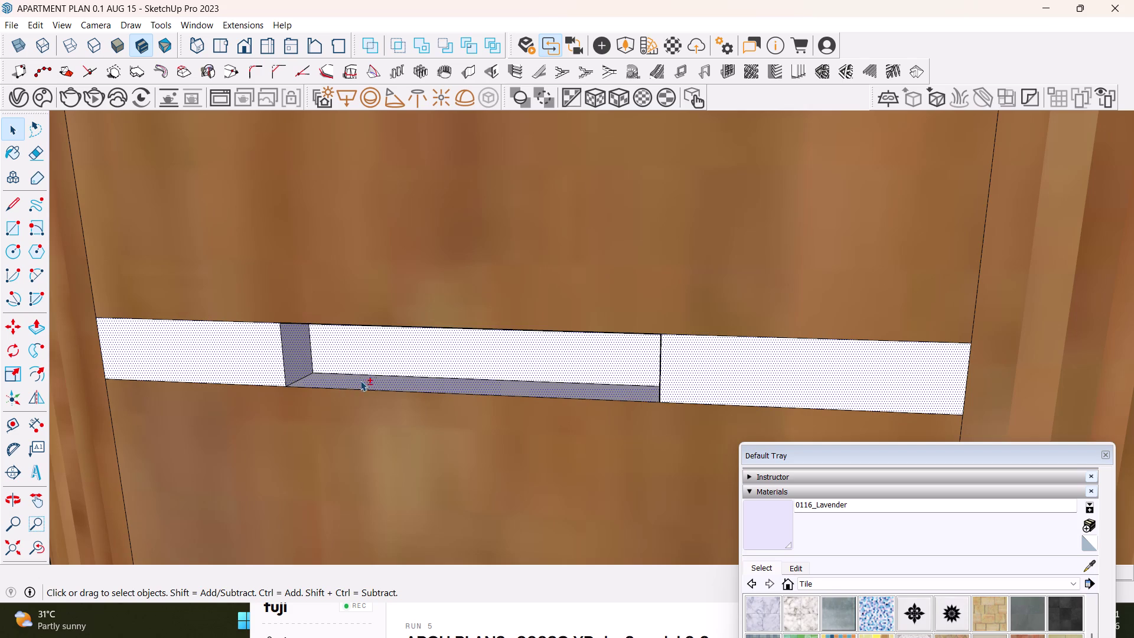
click(767, 521)
click(745, 386)
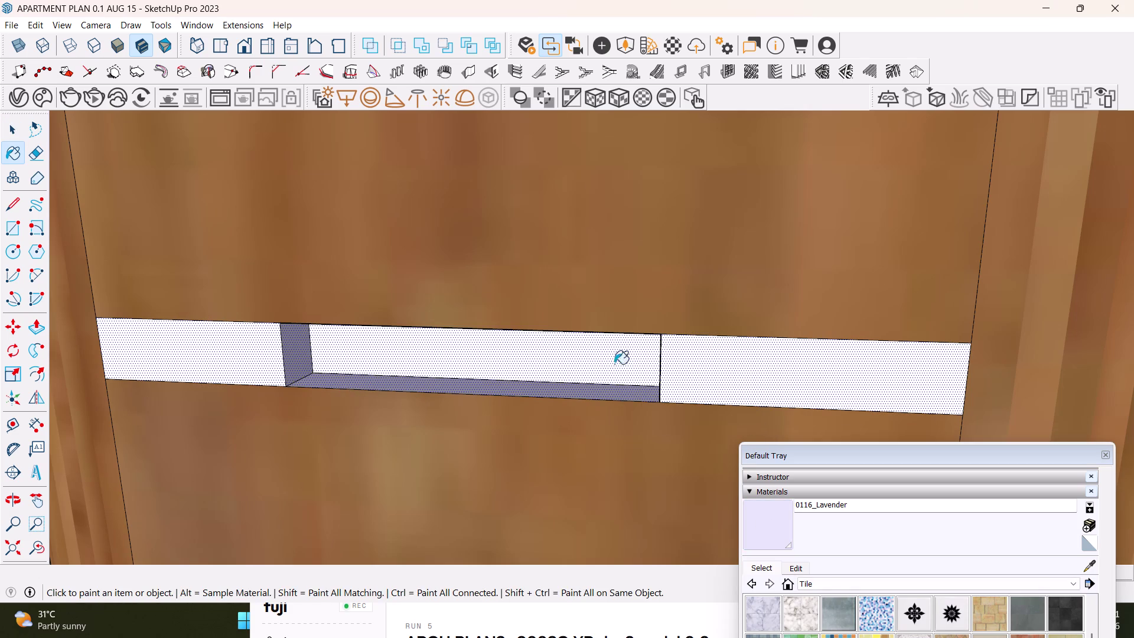
Orbit to the chest's other side and paint that recess's faces lavender.
scroll(down, 3)
middle_drag(392, 421, 631, 527)
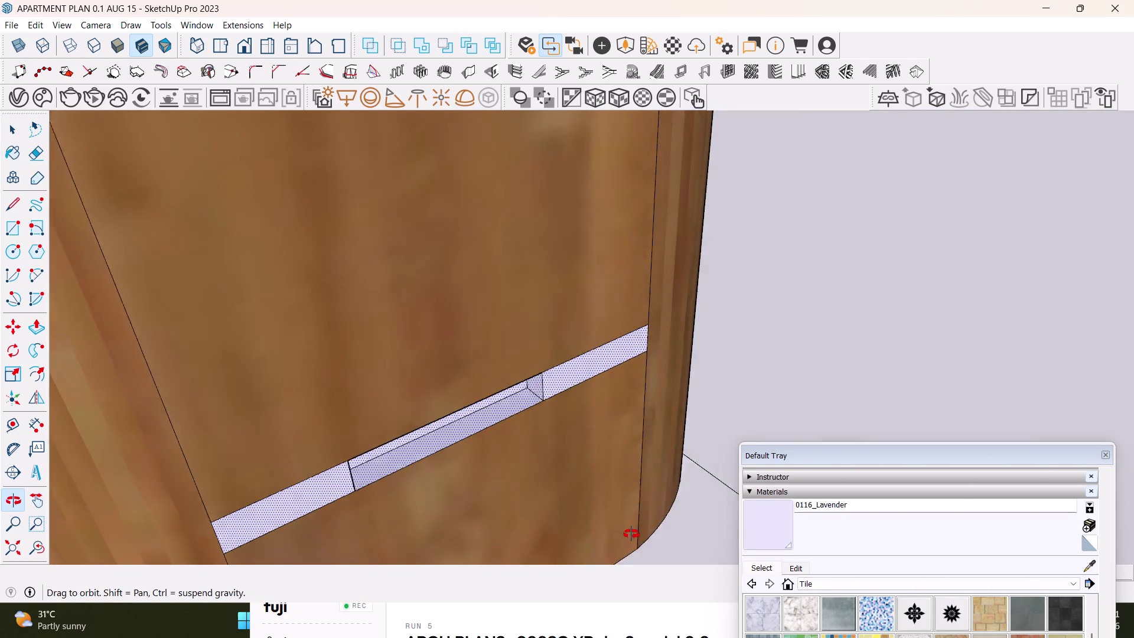
middle_drag(630, 527, 630, 539)
scroll(down, 3)
middle_drag(389, 376, 482, 548)
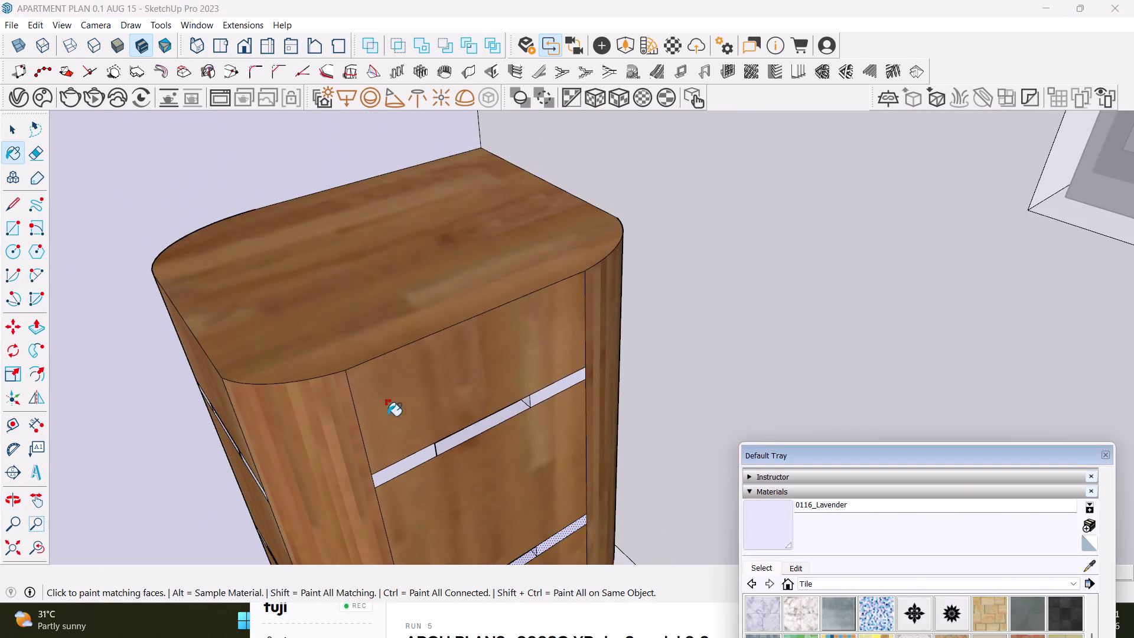
middle_drag(387, 416, 535, 362)
middle_drag(354, 470, 464, 299)
scroll(up, 3)
middle_drag(384, 428, 432, 308)
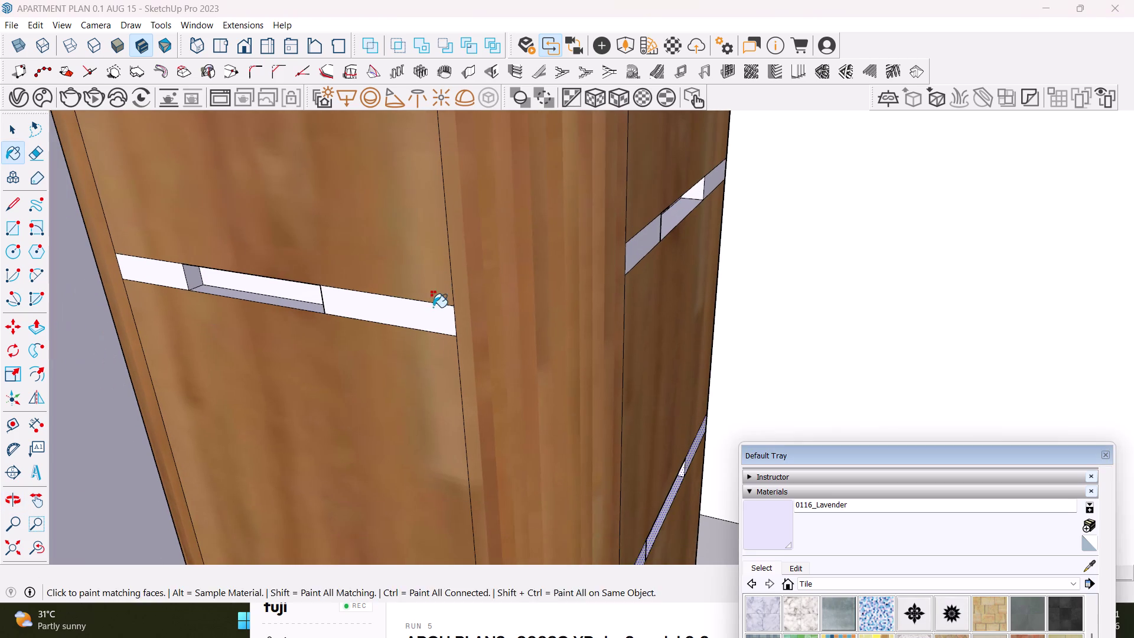
key(space)
click(421, 319)
click(306, 295)
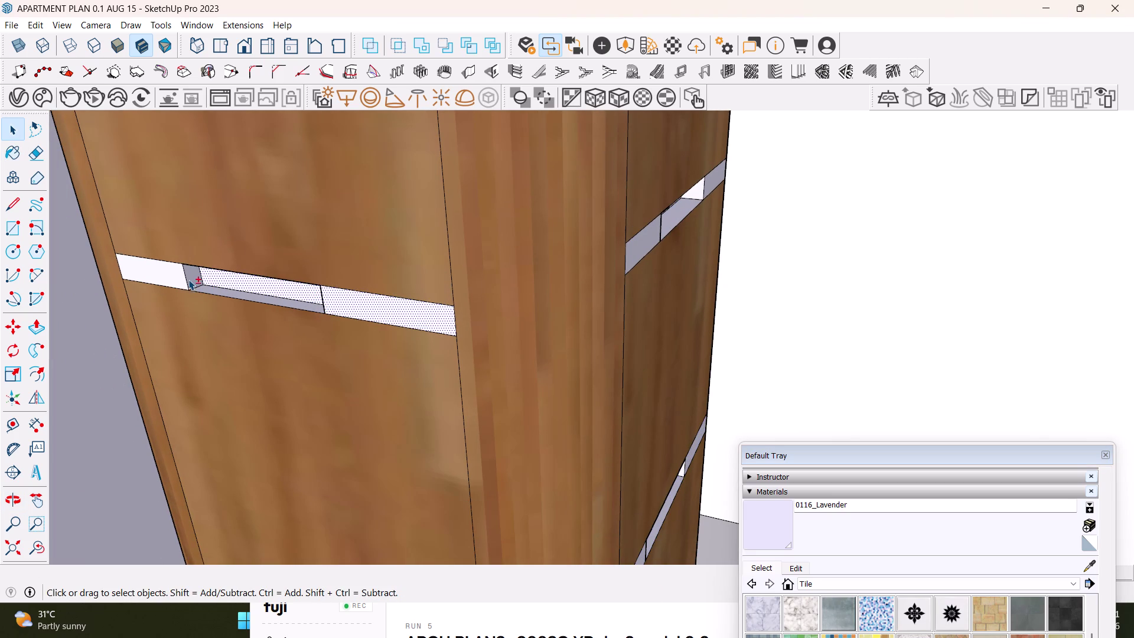
click(192, 276)
click(169, 274)
click(767, 527)
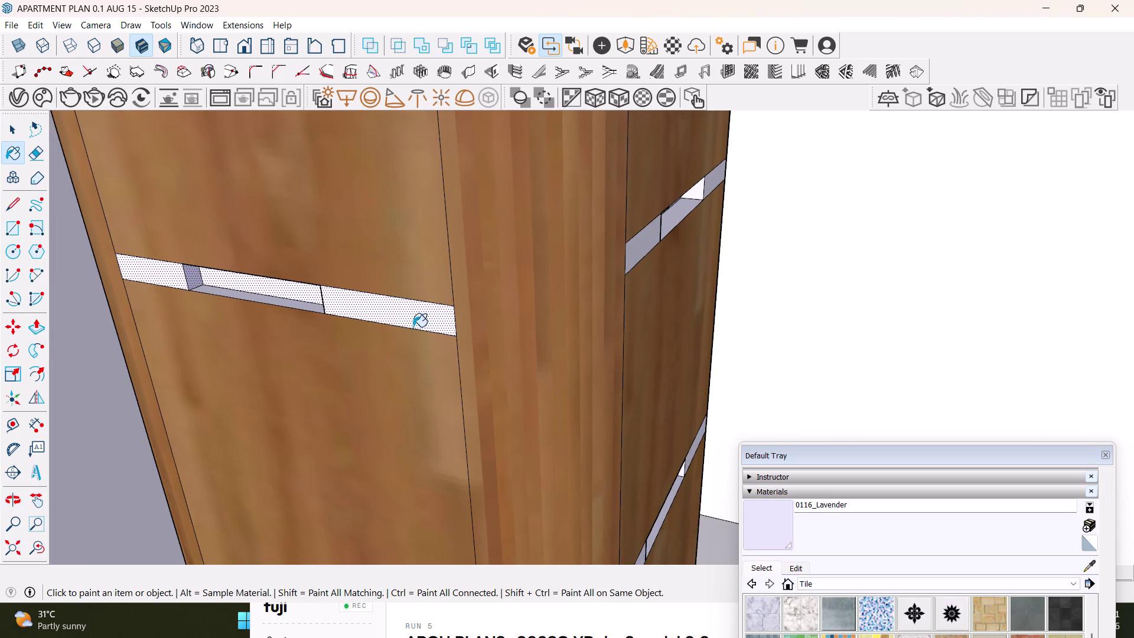
click(413, 323)
click(409, 311)
Bring the next drawer recess into view and select its four faces.
scroll(down, 3)
middle_drag(405, 359, 466, 206)
scroll(up, 3)
middle_drag(498, 469, 504, 346)
click(511, 479)
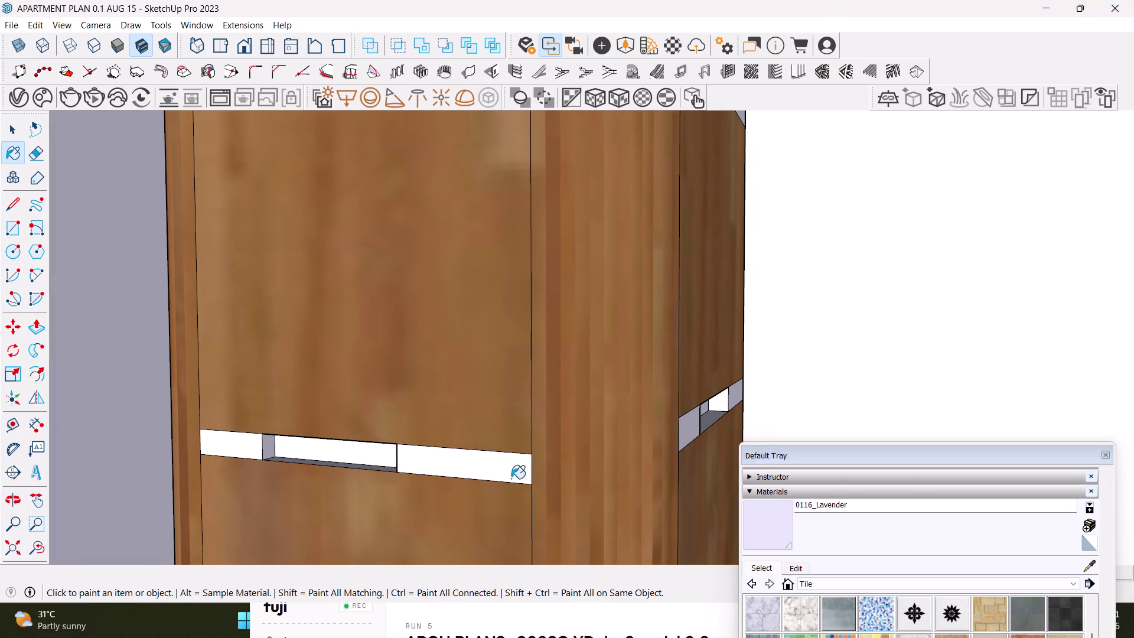
key(space)
click(511, 474)
click(387, 453)
click(267, 448)
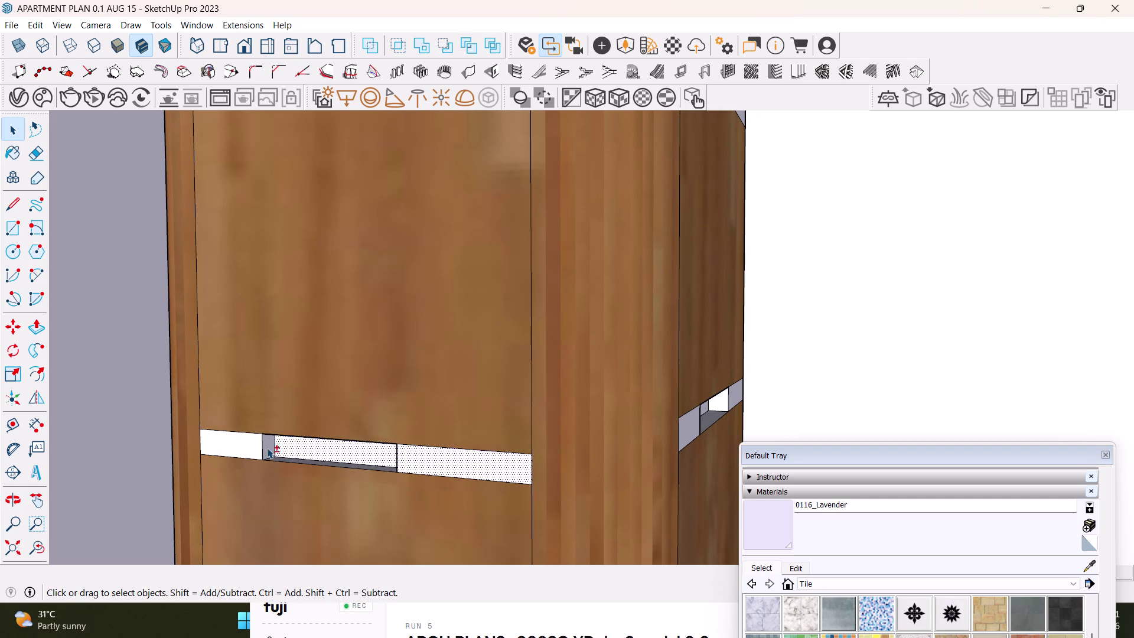
click(253, 443)
Paint those recess faces lavender and zoom back out from the chest.
click(767, 532)
click(489, 468)
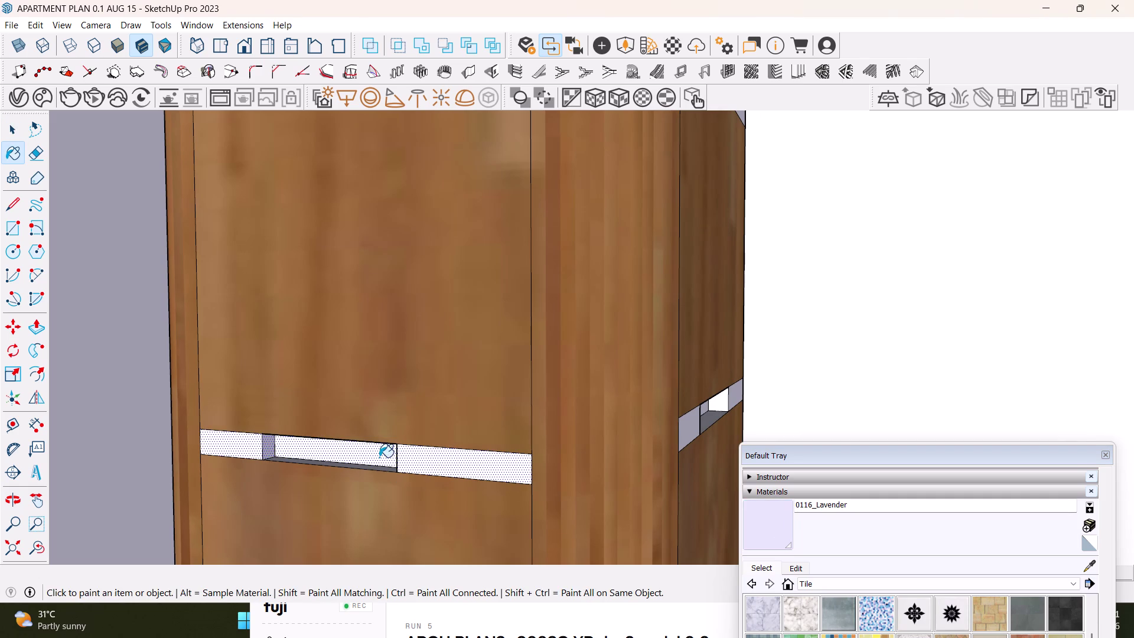
click(379, 457)
double_click(330, 453)
drag(771, 525, 731, 525)
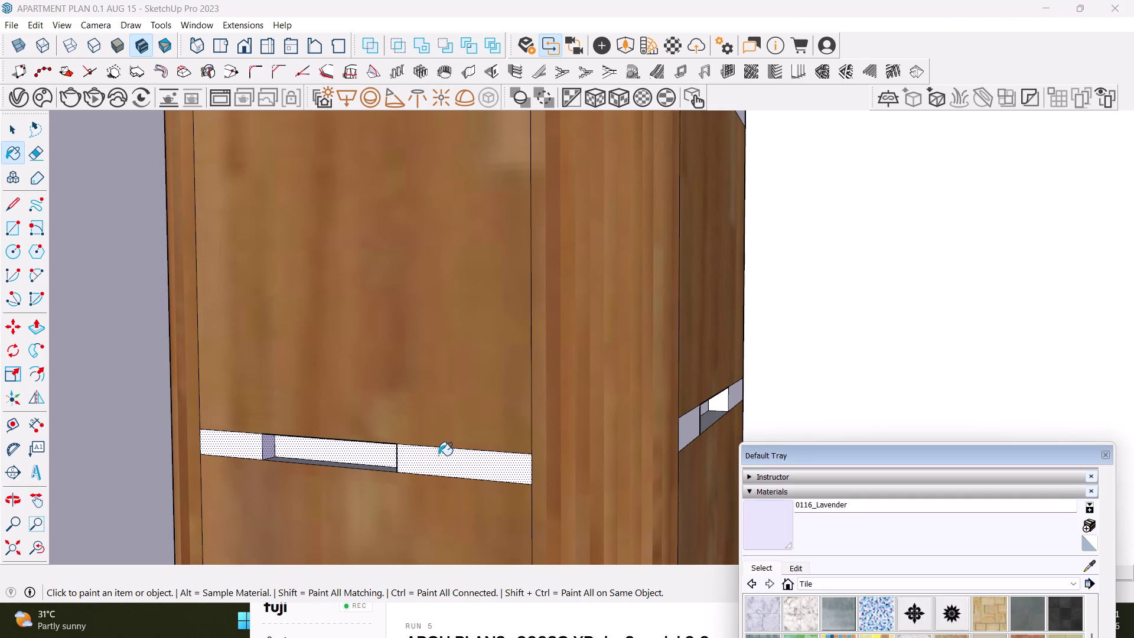
click(450, 465)
scroll(down, 3)
middle_drag(559, 472, 481, 637)
scroll(up, 3)
scroll(down, 3)
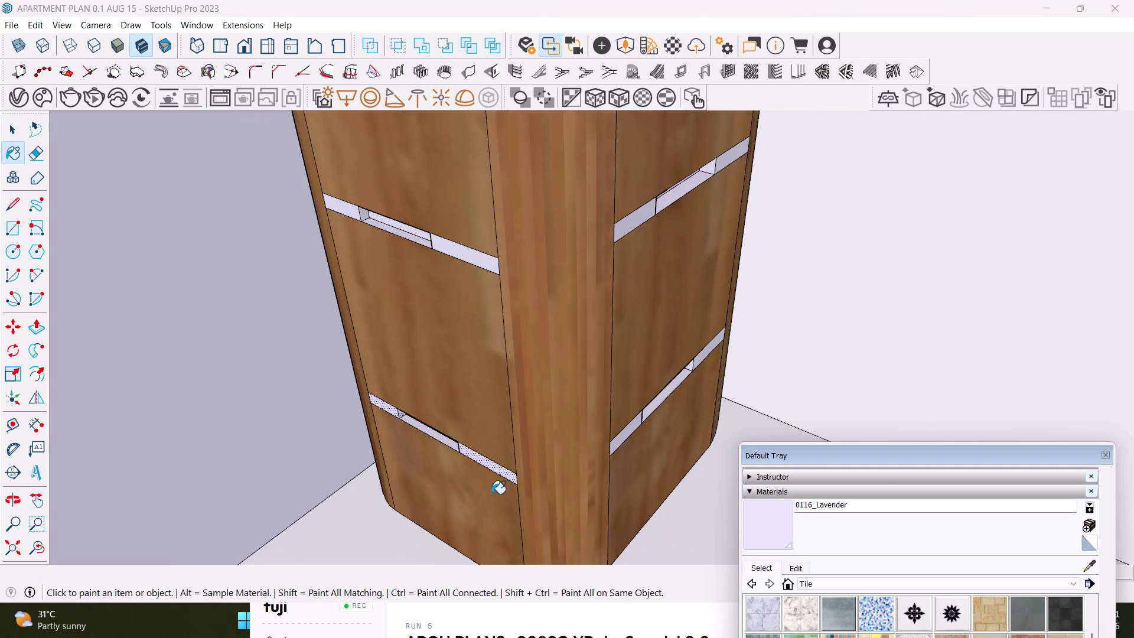
scroll(down, 3)
scroll(down, 3)
key(space)
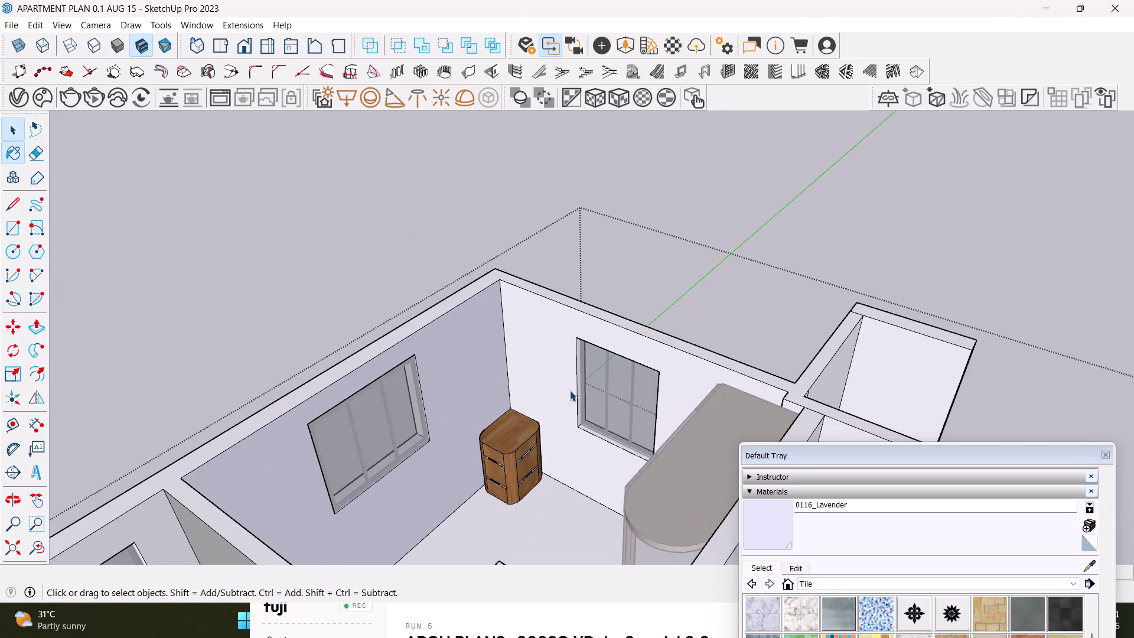
click(599, 269)
click(594, 253)
key(space)
double_click(606, 283)
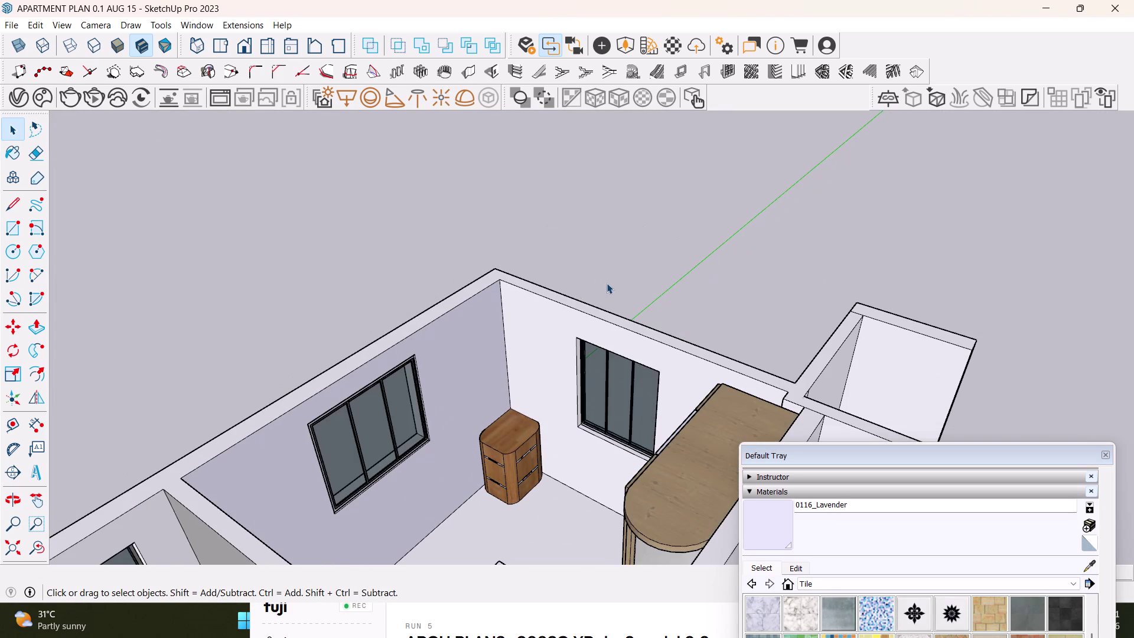
middle_drag(506, 409, 723, 354)
click(621, 340)
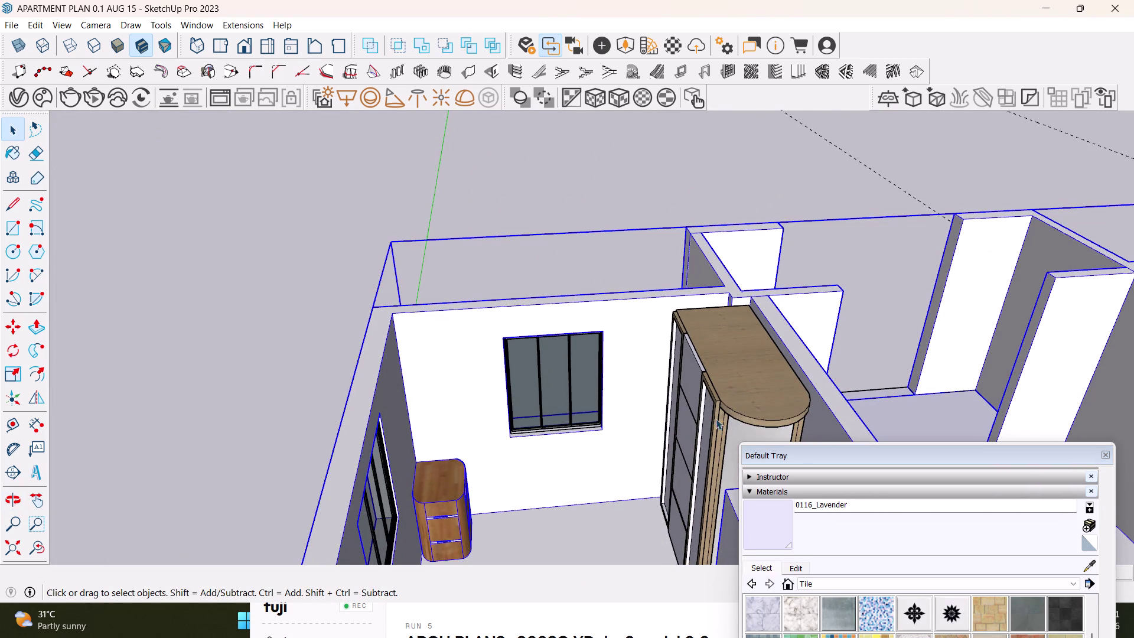
double_click(643, 393)
click(643, 392)
click(635, 399)
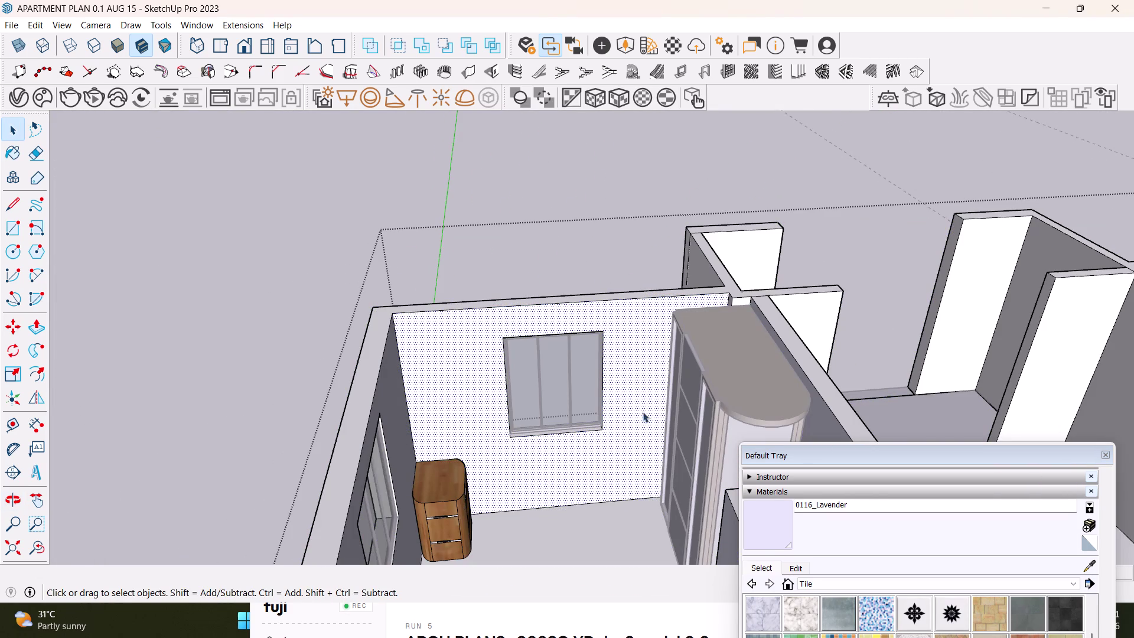
click(772, 540)
click(626, 387)
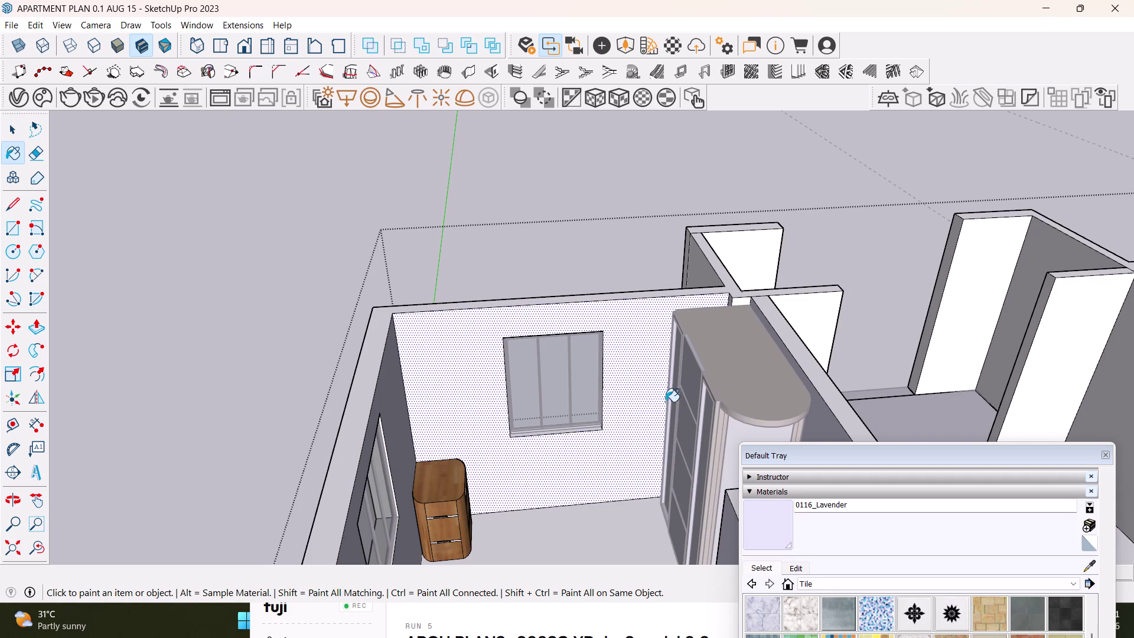
key(b)
key(space)
click(522, 257)
middle_drag(524, 256, 711, 296)
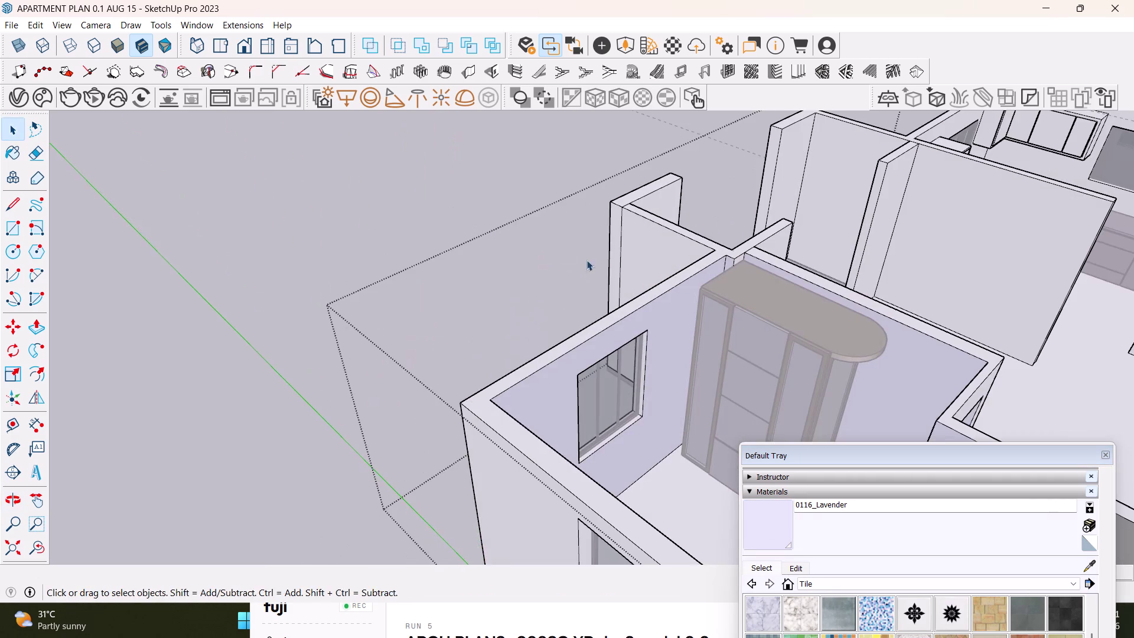
middle_drag(563, 250, 493, 283)
scroll(up, 3)
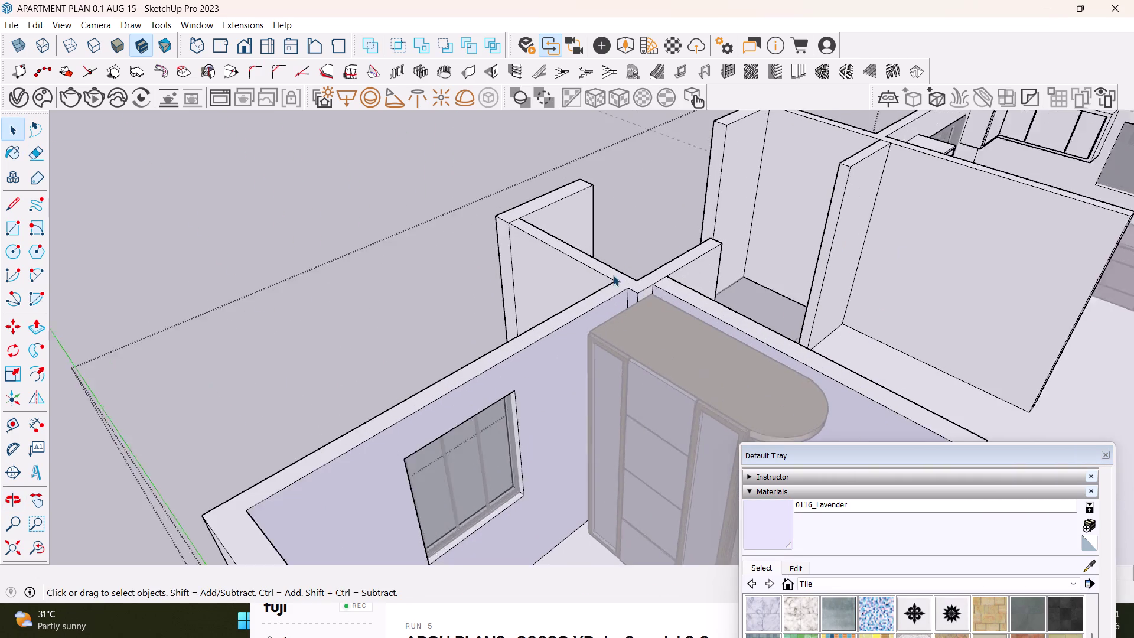
scroll(up, 3)
scroll(up, 3)
click(648, 287)
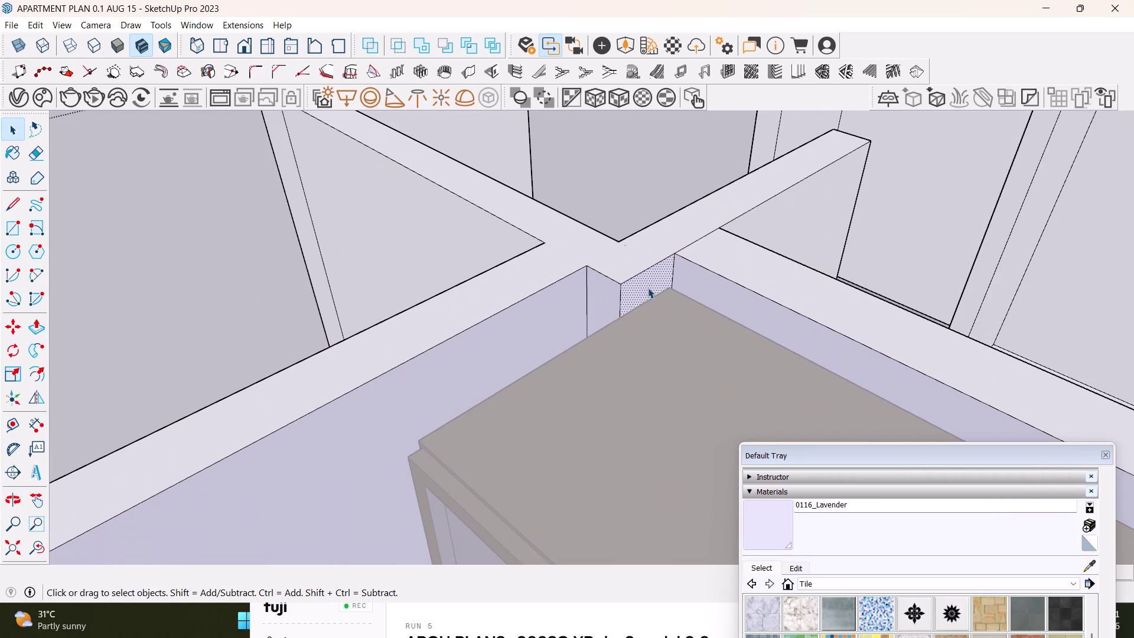
drag(777, 531, 777, 520)
click(648, 287)
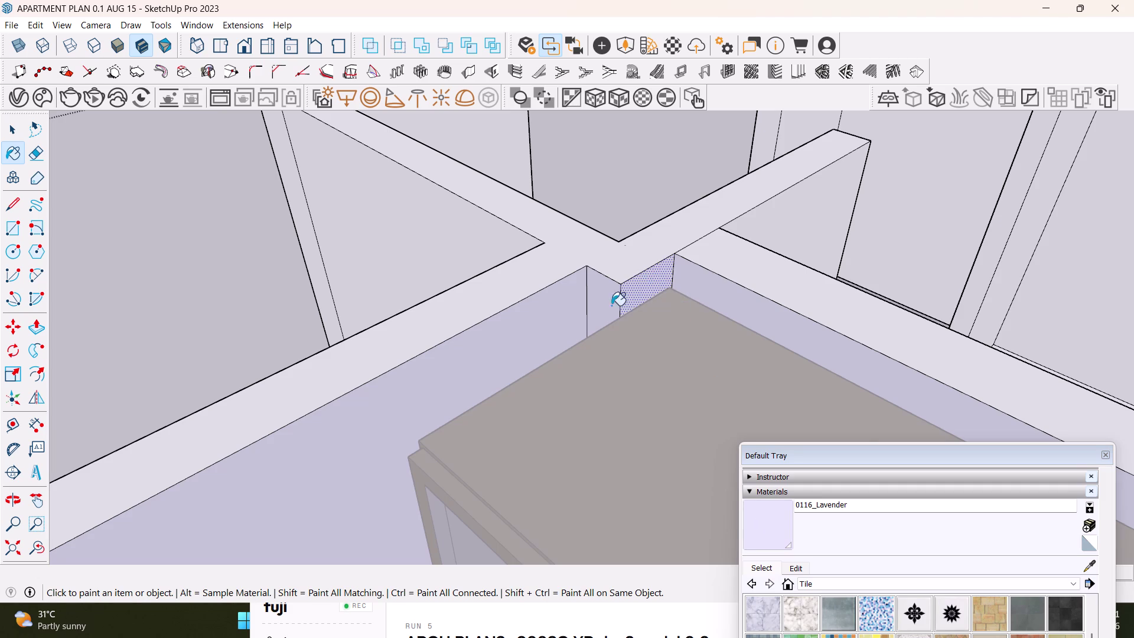
key(space)
scroll(down, 3)
key(space)
click(321, 280)
scroll(down, 3)
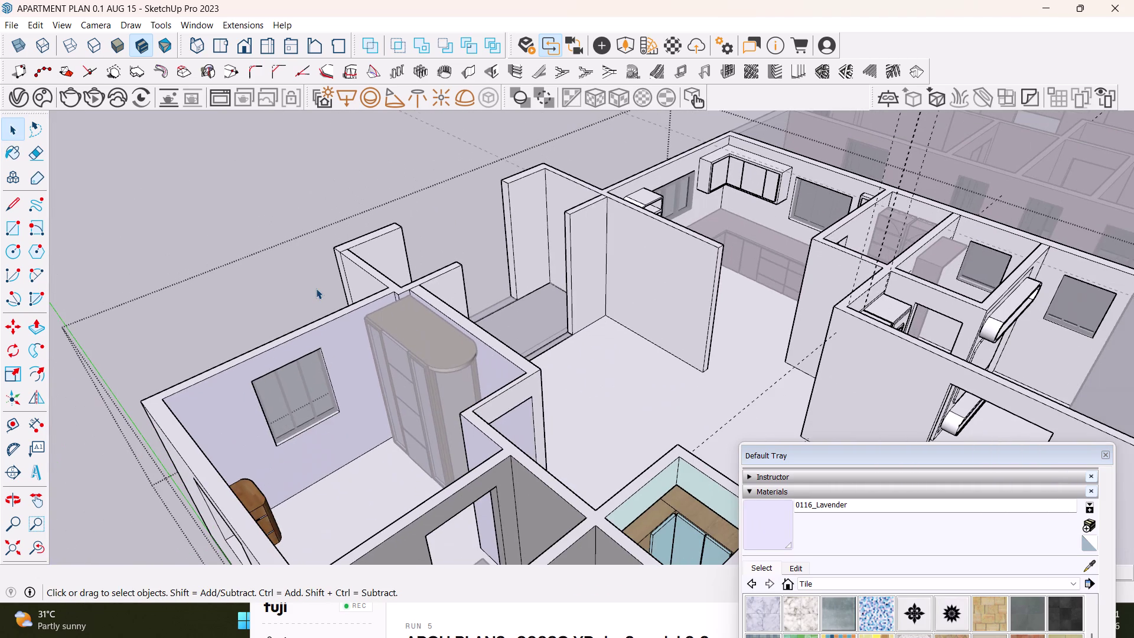
Orbit across the apartment to view the whole plan from above.
key(space)
double_click(267, 266)
middle_drag(271, 324, 689, 386)
middle_drag(689, 386, 523, 322)
middle_drag(528, 350, 573, 409)
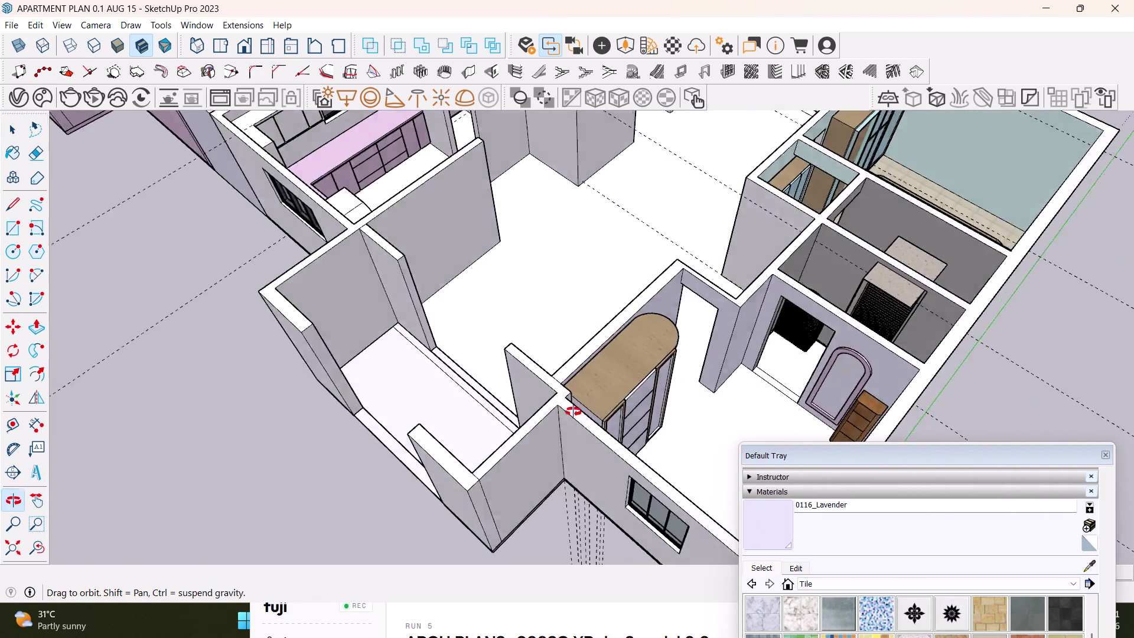
middle_drag(573, 409, 793, 411)
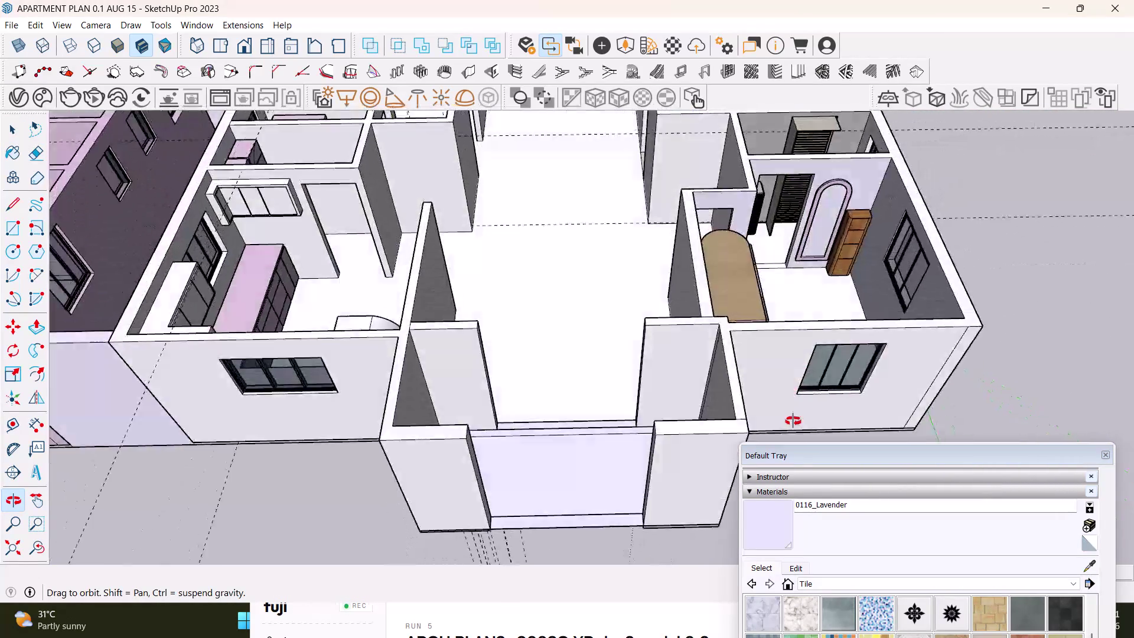
middle_drag(793, 411, 735, 356)
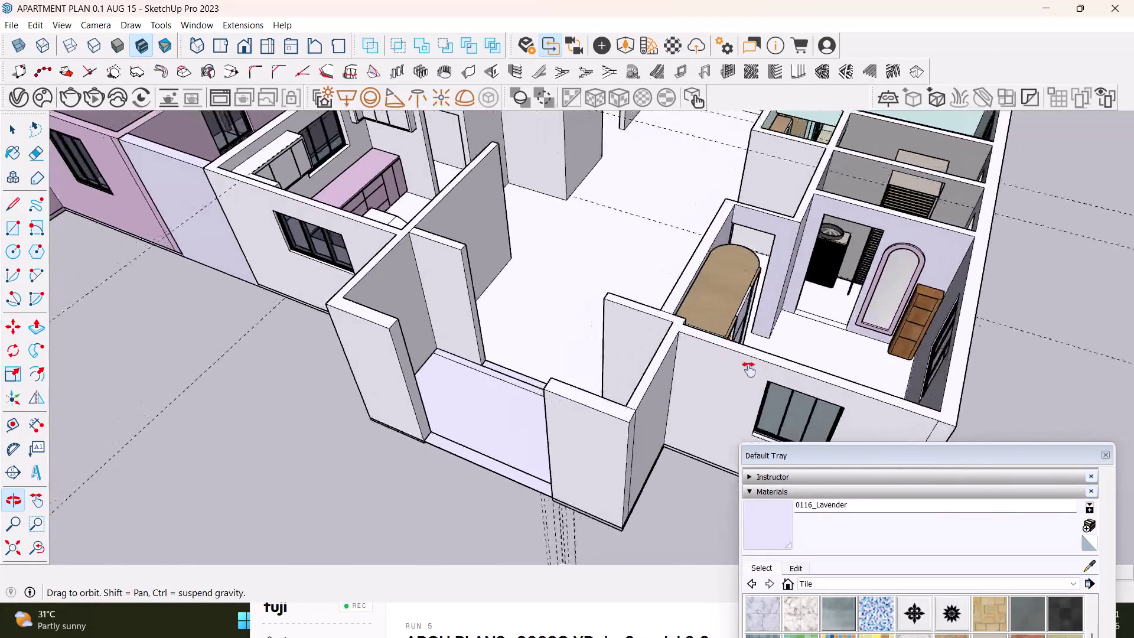
middle_drag(735, 356, 782, 457)
scroll(down, 3)
middle_drag(274, 295, 359, 434)
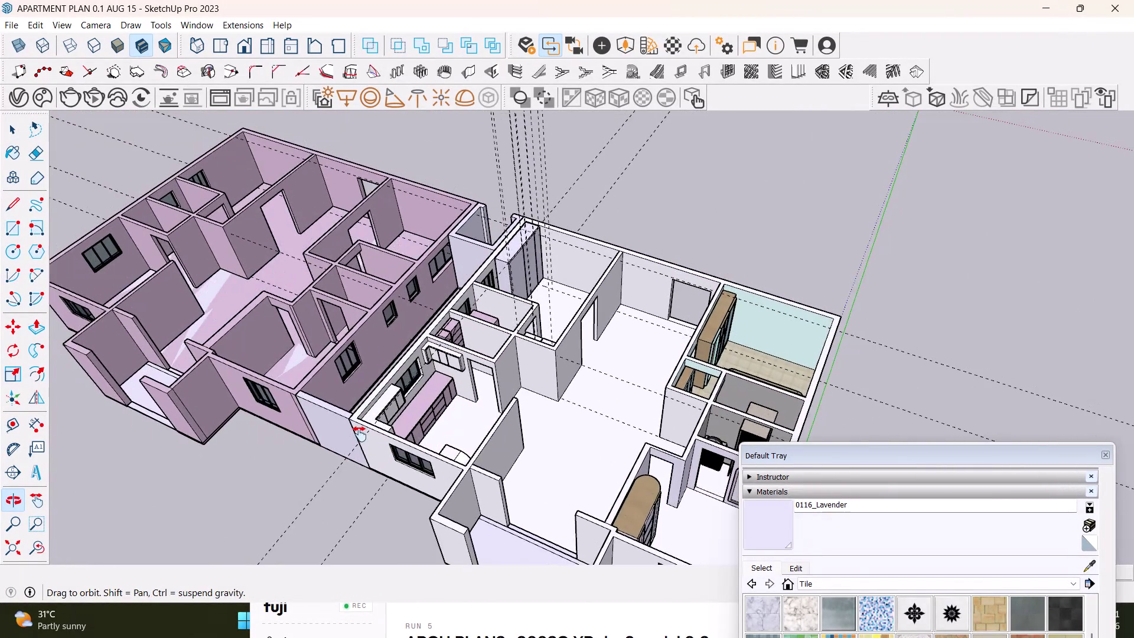
Zoom down into the bedroom floor and activate the Rectangle tool.
middle_drag(360, 434, 190, 375)
scroll(up, 3)
middle_drag(500, 395, 501, 340)
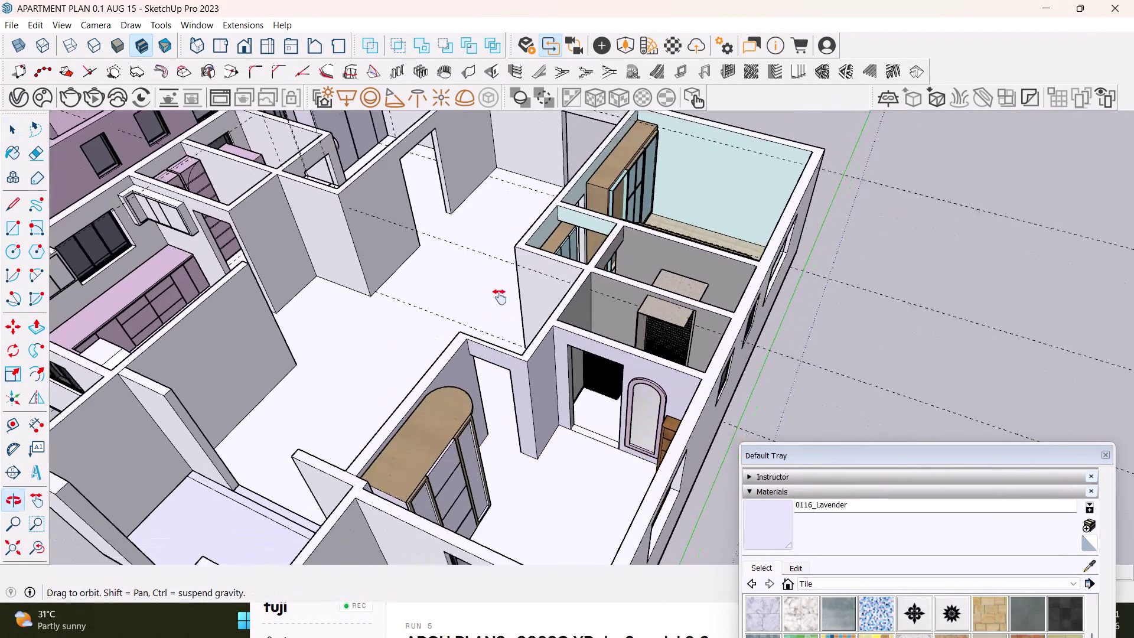
middle_drag(501, 340, 489, 250)
middle_drag(517, 307, 564, 350)
scroll(up, 3)
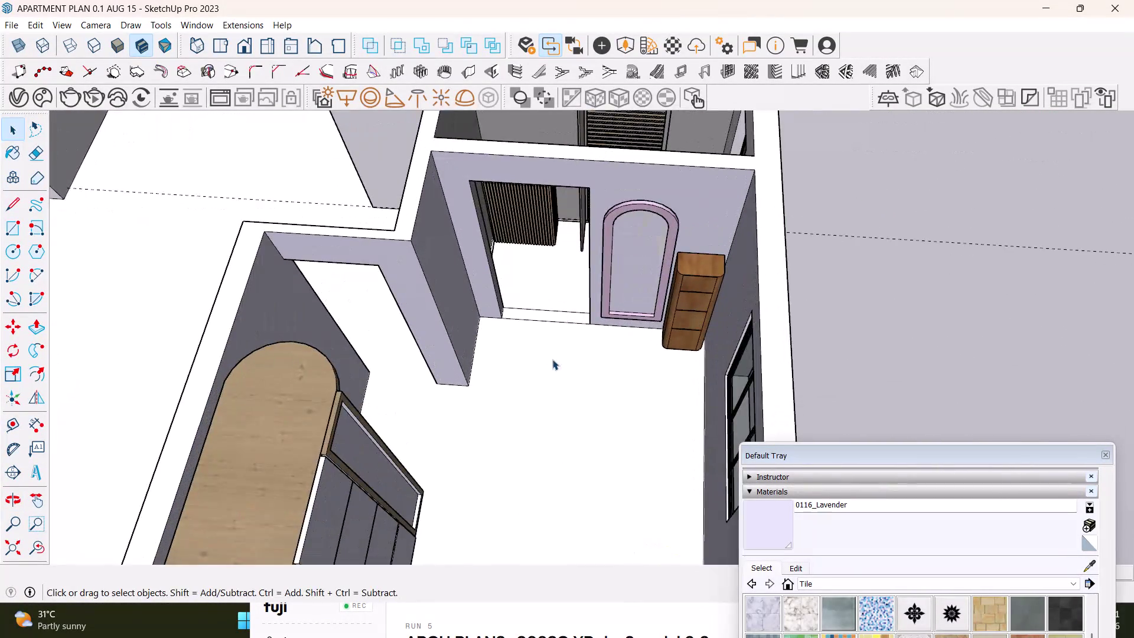
middle_drag(552, 359, 265, 416)
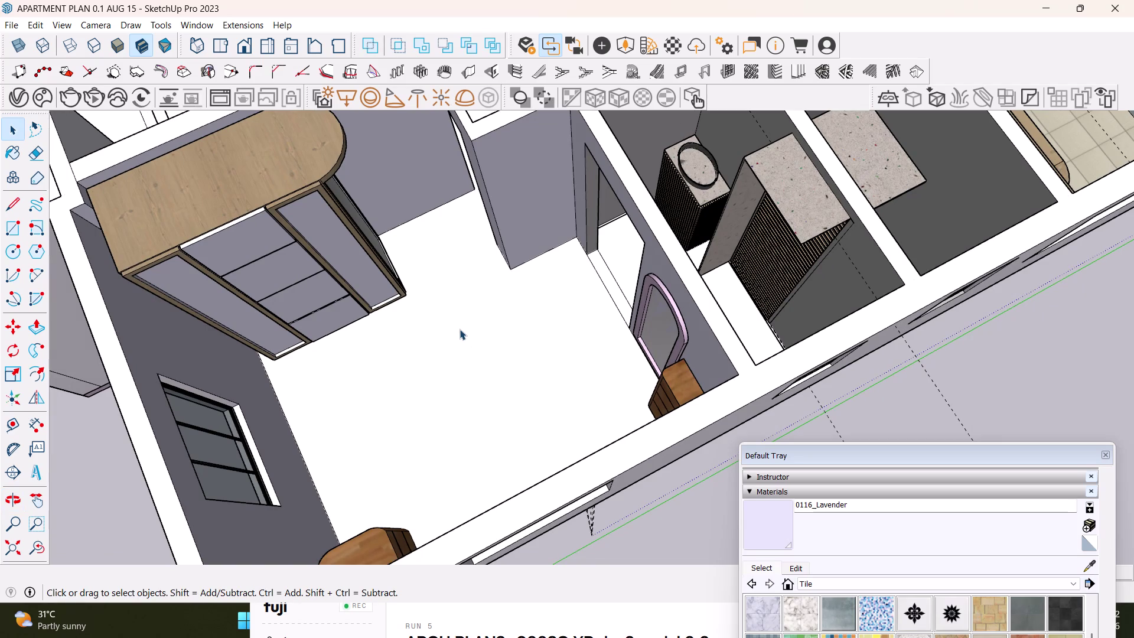
click(7, 233)
scroll(up, 3)
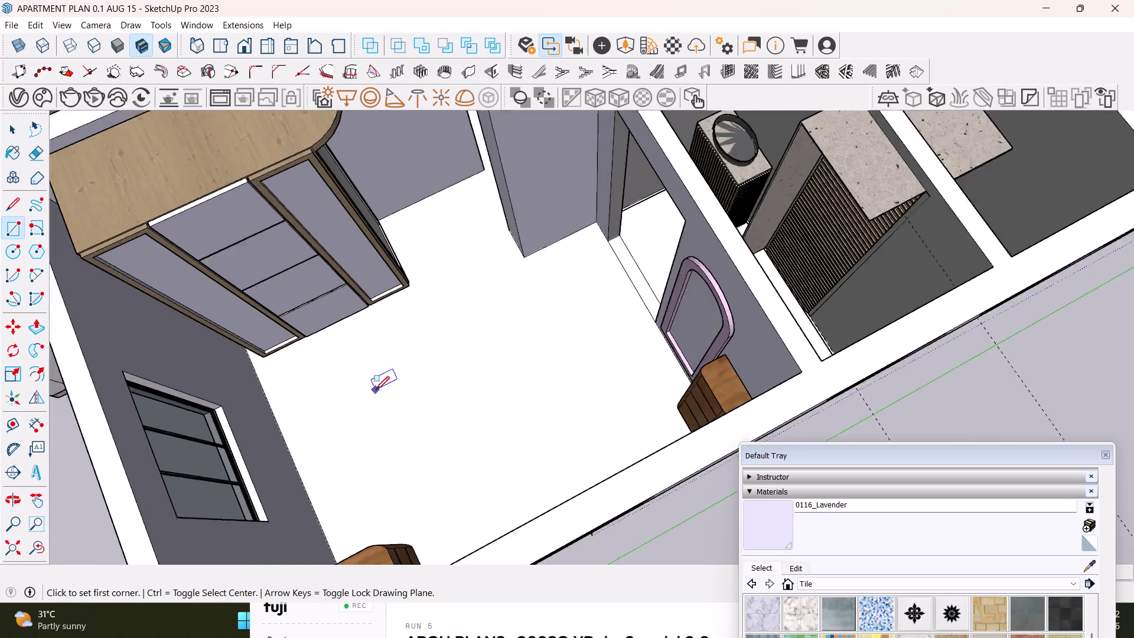
scroll(up, 3)
middle_drag(365, 395, 360, 282)
middle_drag(480, 331, 433, 418)
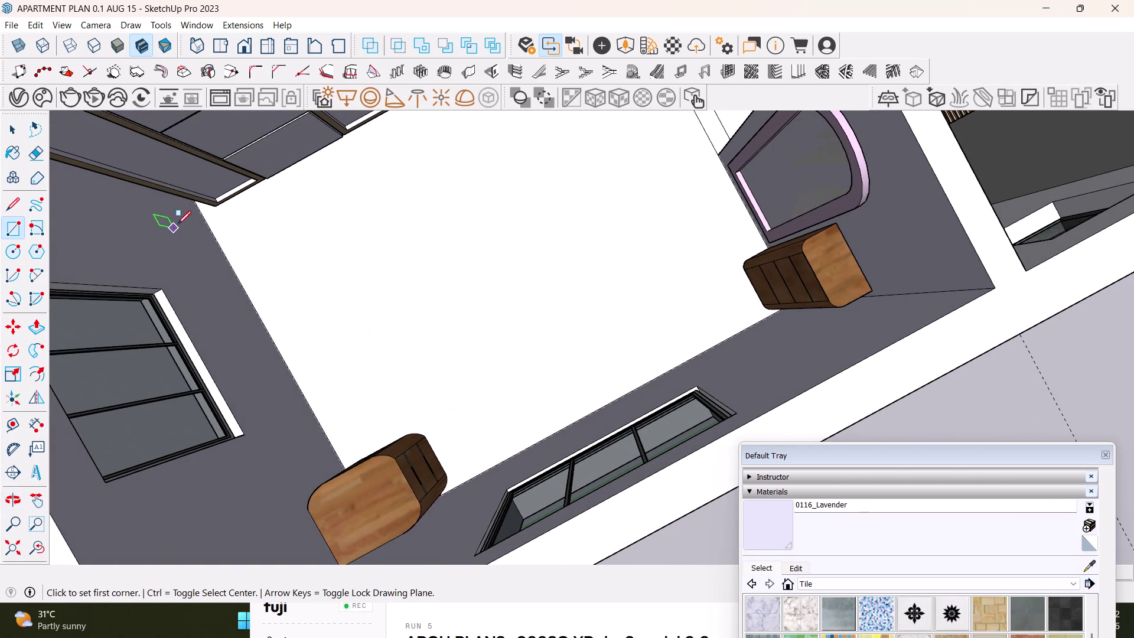
drag(207, 218, 214, 214)
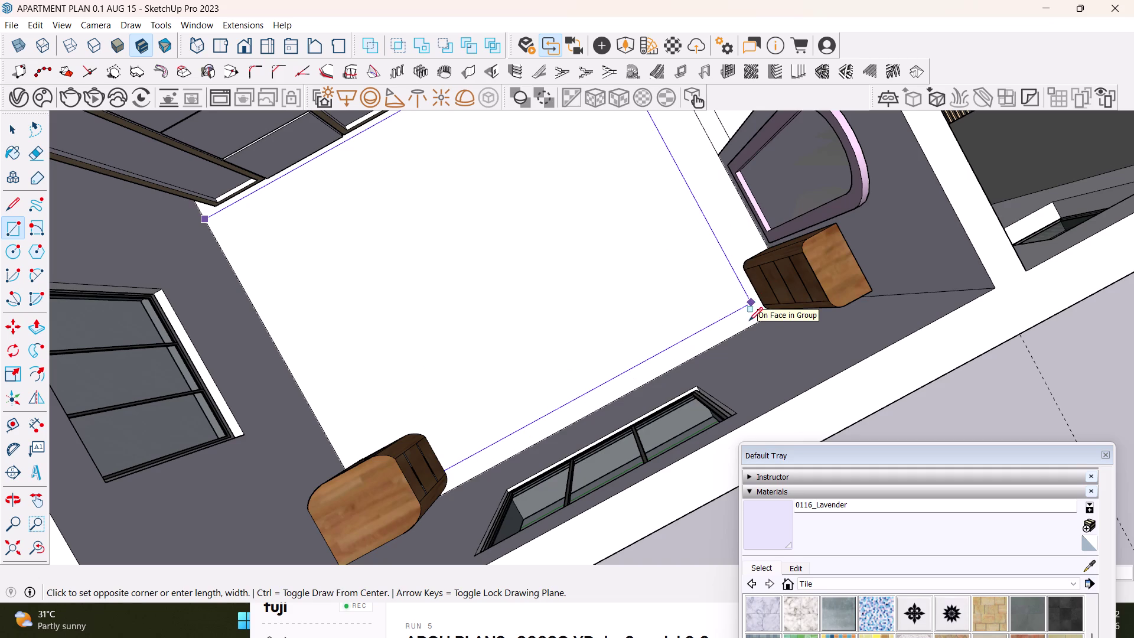
middle_drag(686, 334, 663, 400)
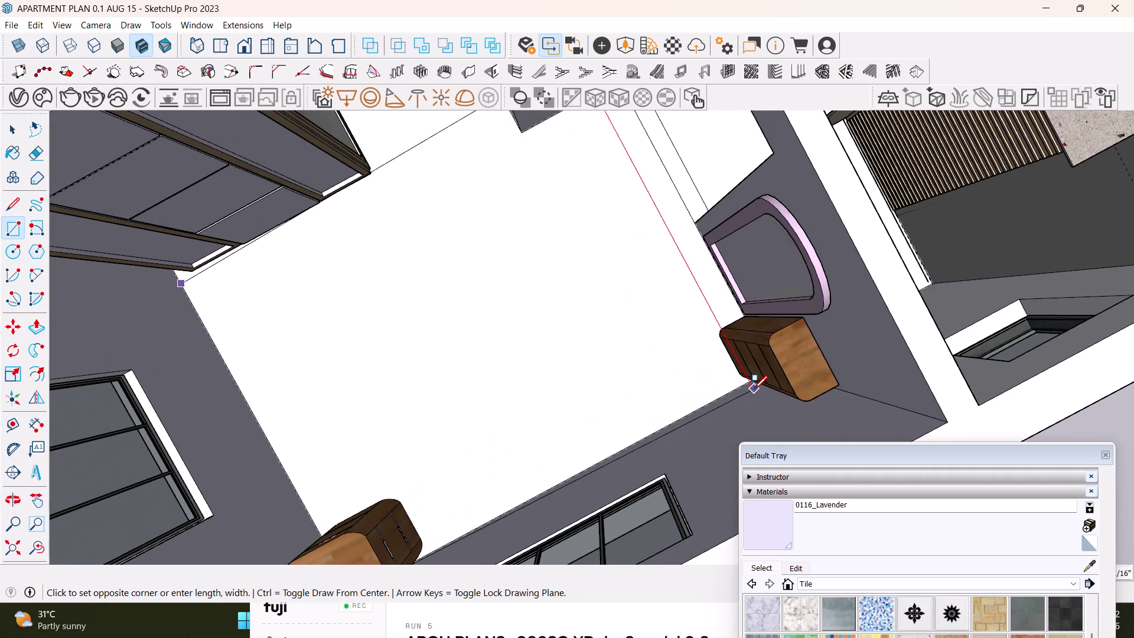
middle_drag(731, 385, 847, 330)
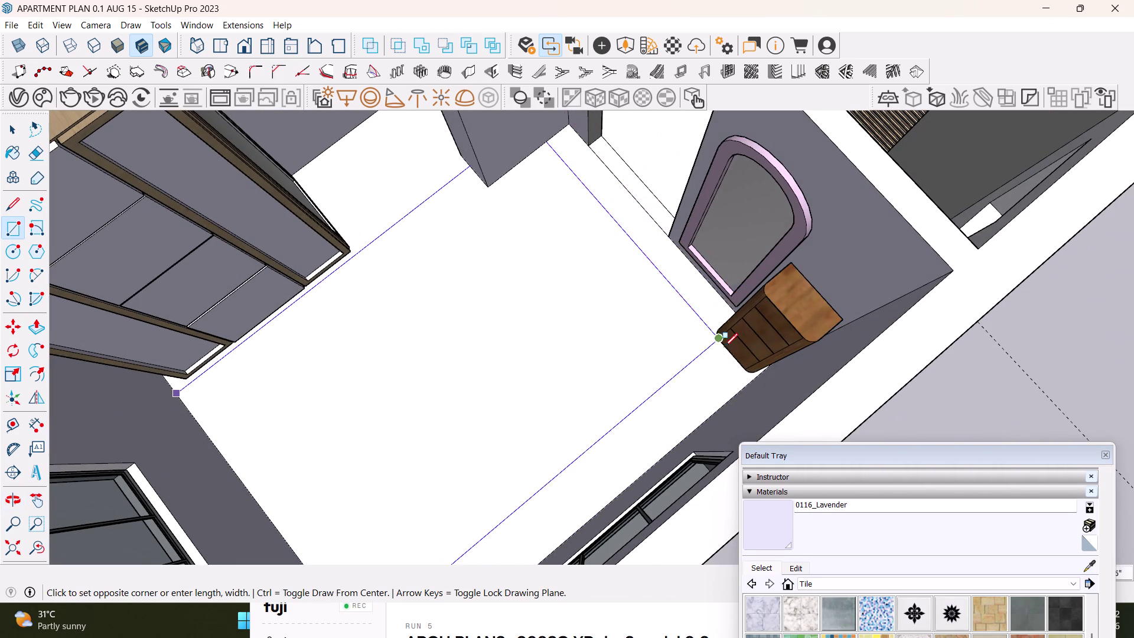
key(Up)
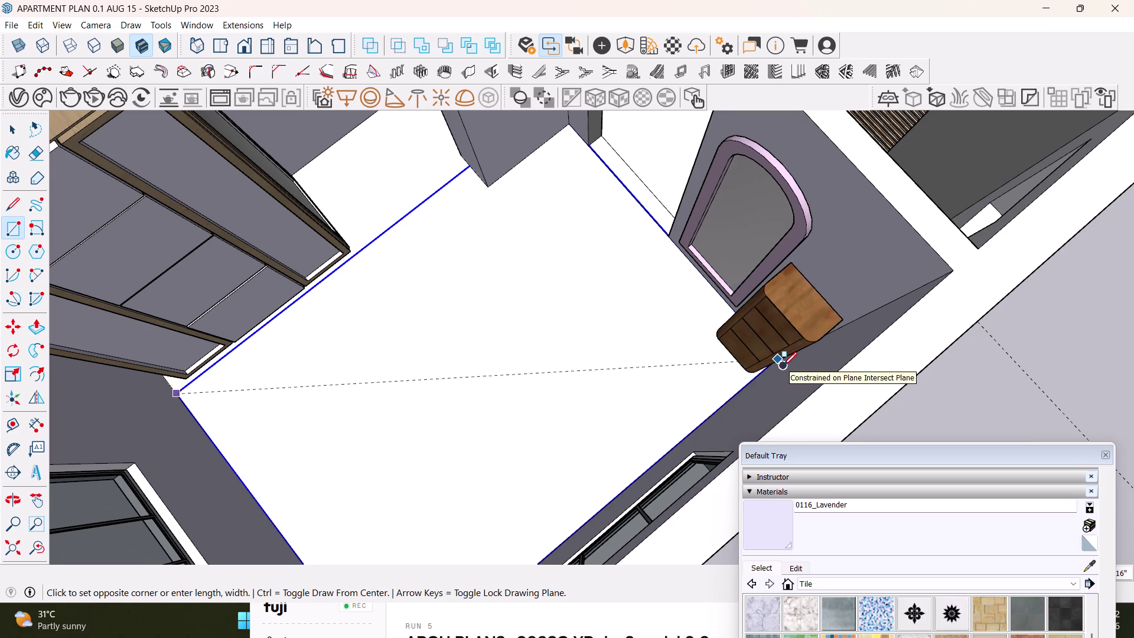
click(783, 366)
key(space)
key(ctrl+z)
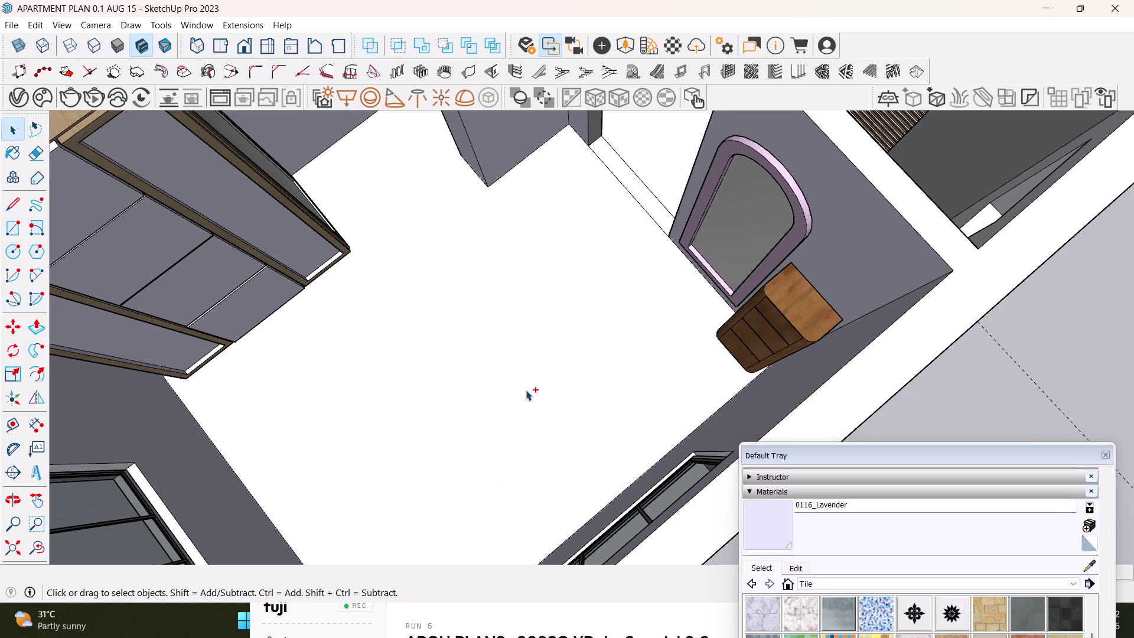
middle_drag(513, 385, 583, 301)
middle_drag(590, 311, 810, 320)
middle_drag(591, 250, 586, 346)
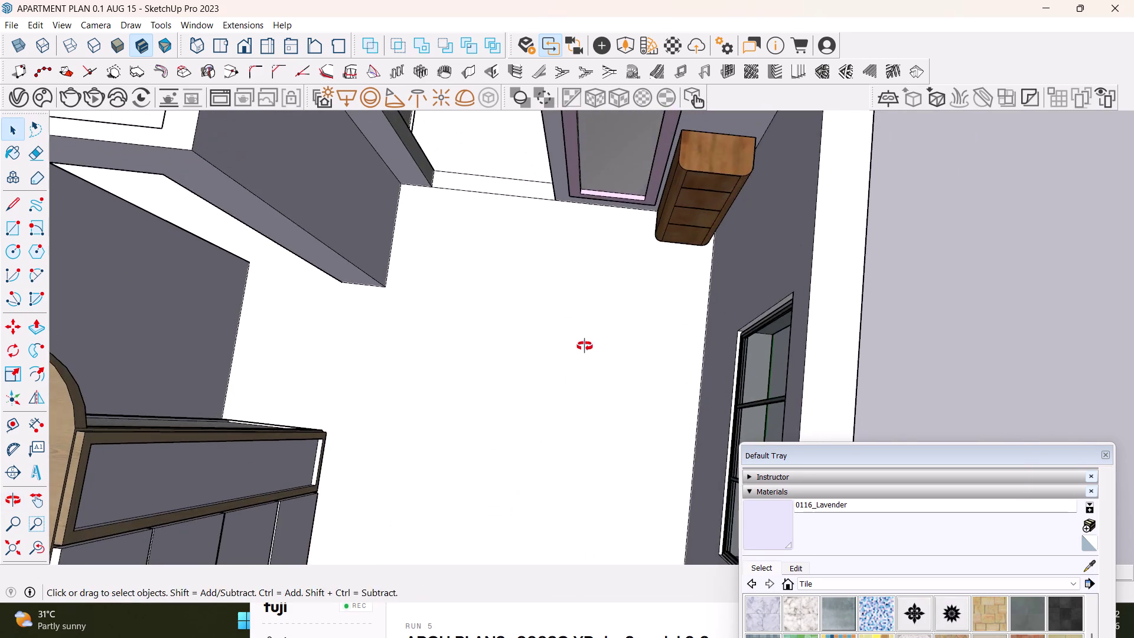
middle_drag(584, 346, 633, 297)
Start a floor rectangle at the inner wall corner, orbit out, then cancel it.
click(9, 223)
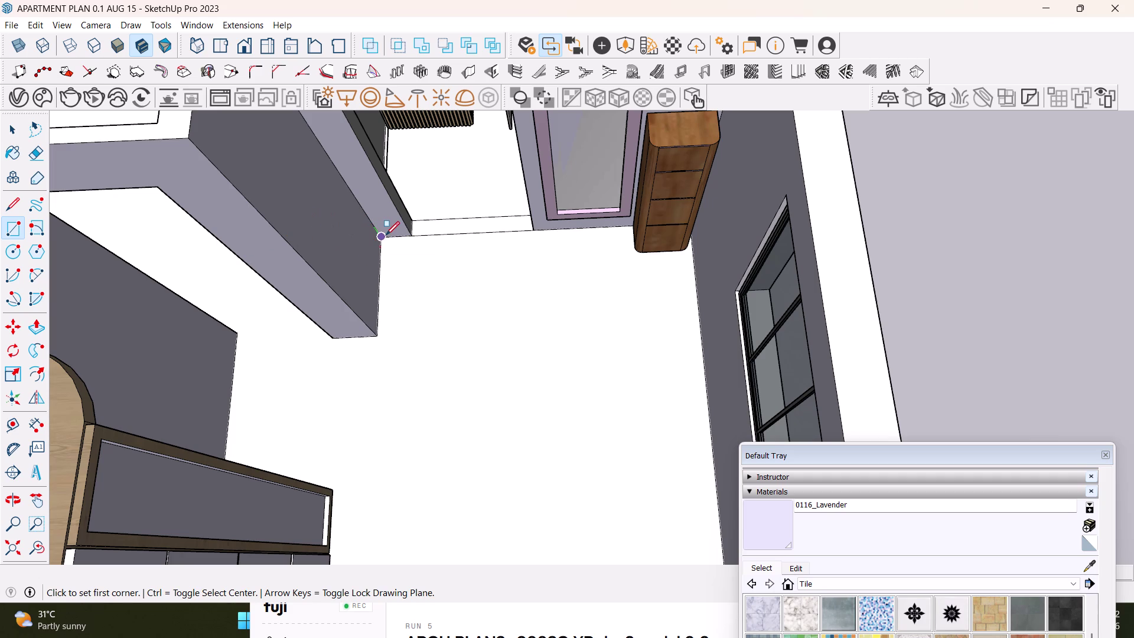
click(386, 235)
scroll(down, 3)
middle_drag(635, 376, 602, 255)
scroll(down, 3)
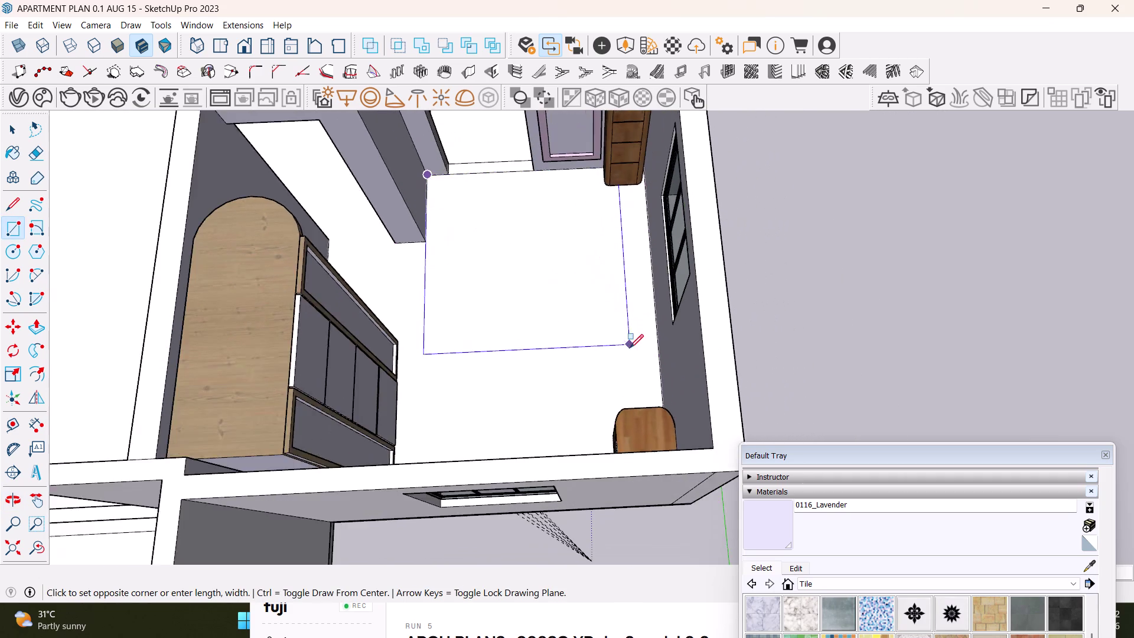
scroll(down, 3)
middle_drag(630, 352, 632, 336)
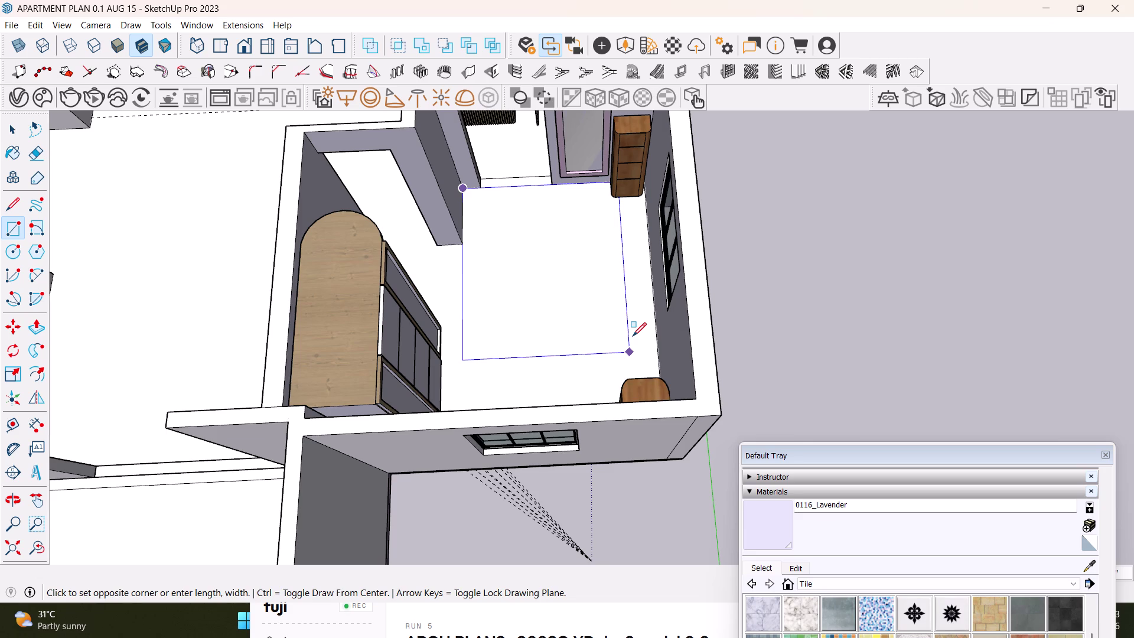
scroll(down, 3)
middle_drag(636, 369, 635, 367)
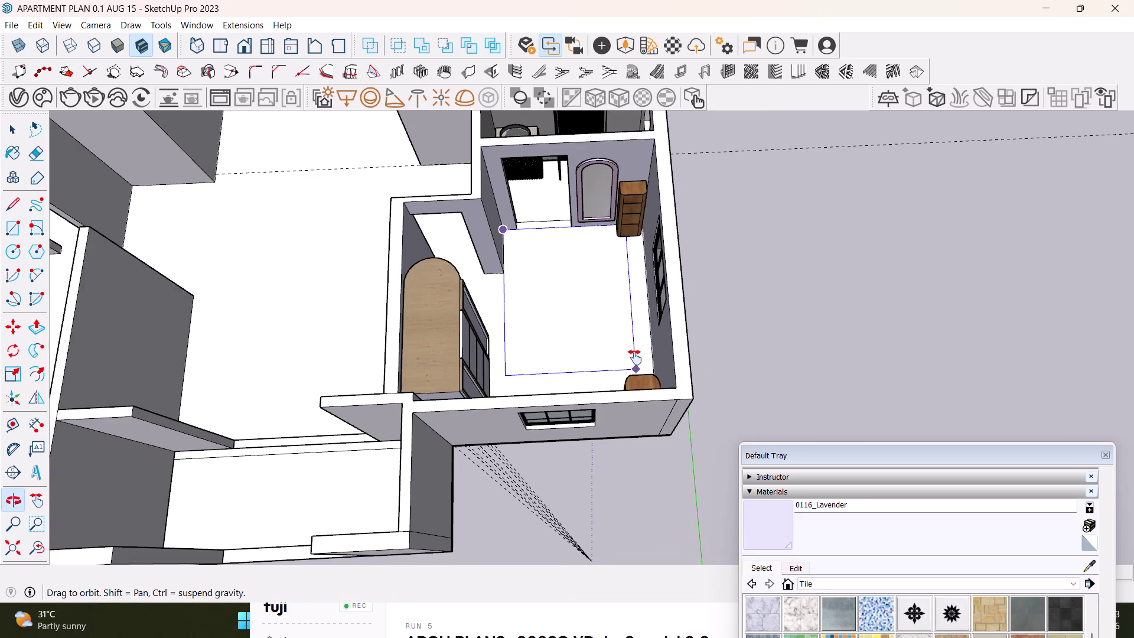
middle_drag(635, 367, 621, 329)
middle_drag(621, 329, 606, 448)
key(Up)
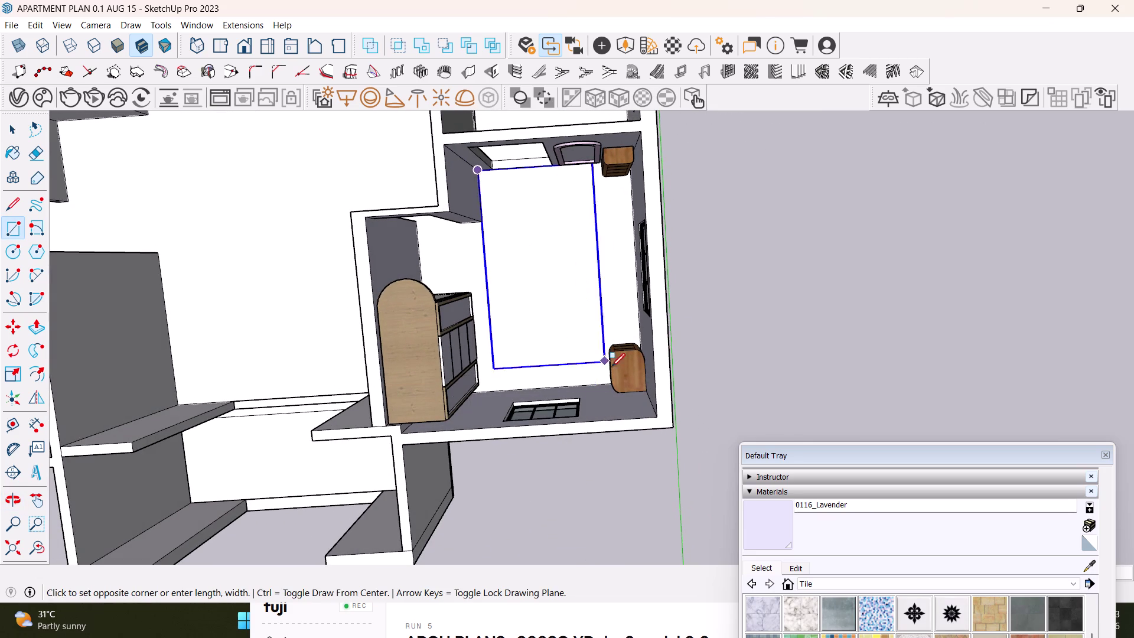
scroll(up, 3)
click(658, 401)
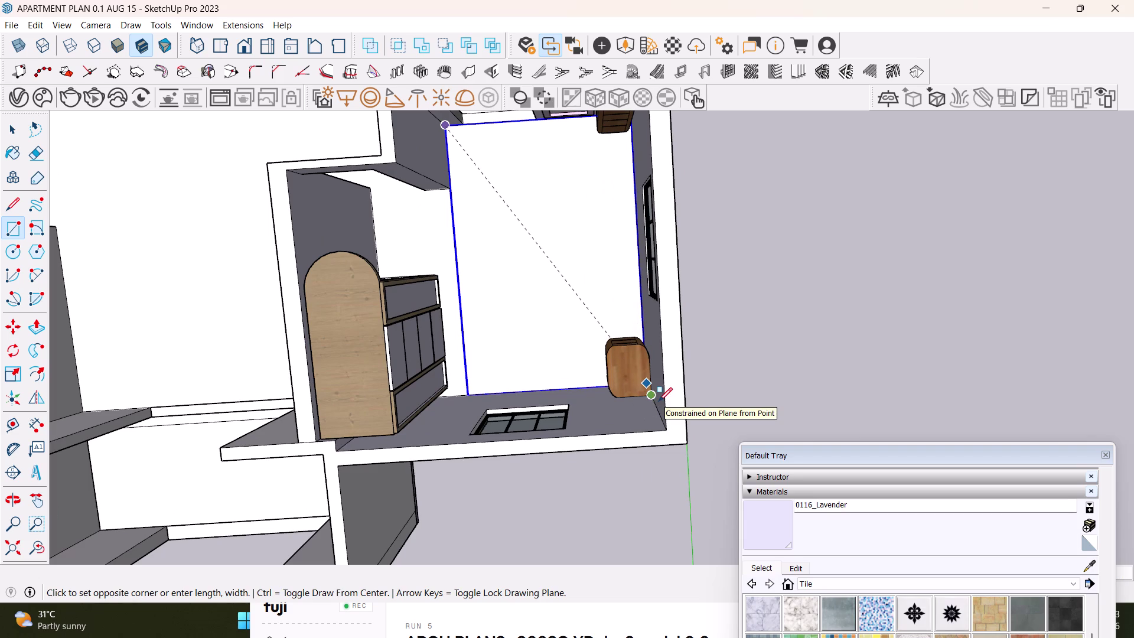
key(space)
key(ctrl+z)
Draw the bedroom floor rectangle from the inner wall corner to the dresser corner.
middle_drag(573, 319, 574, 385)
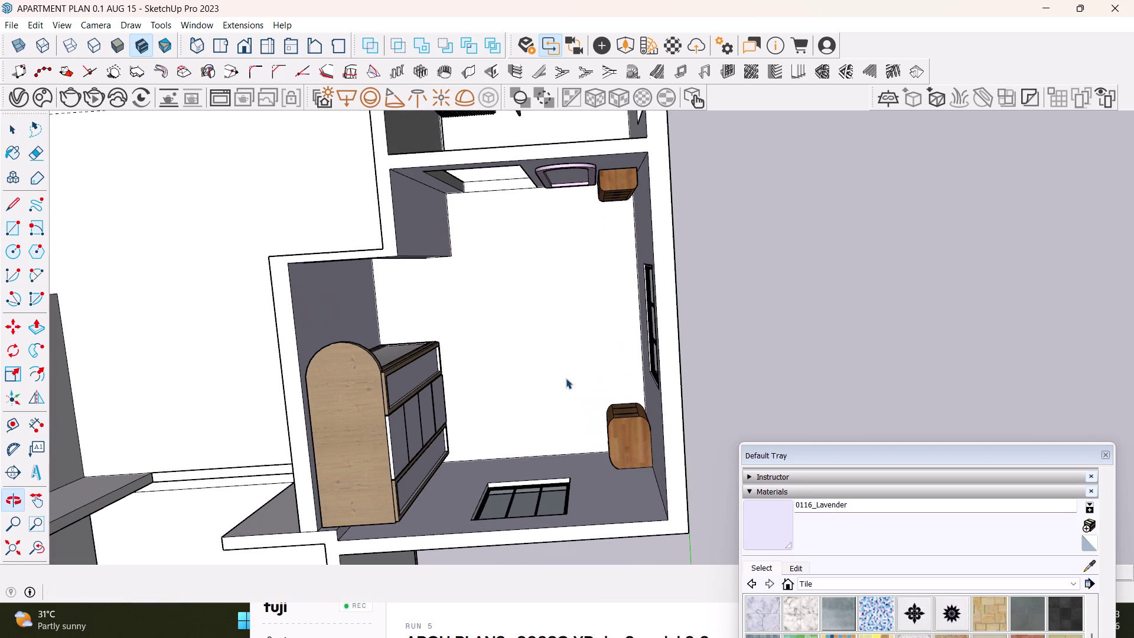
click(14, 232)
scroll(up, 3)
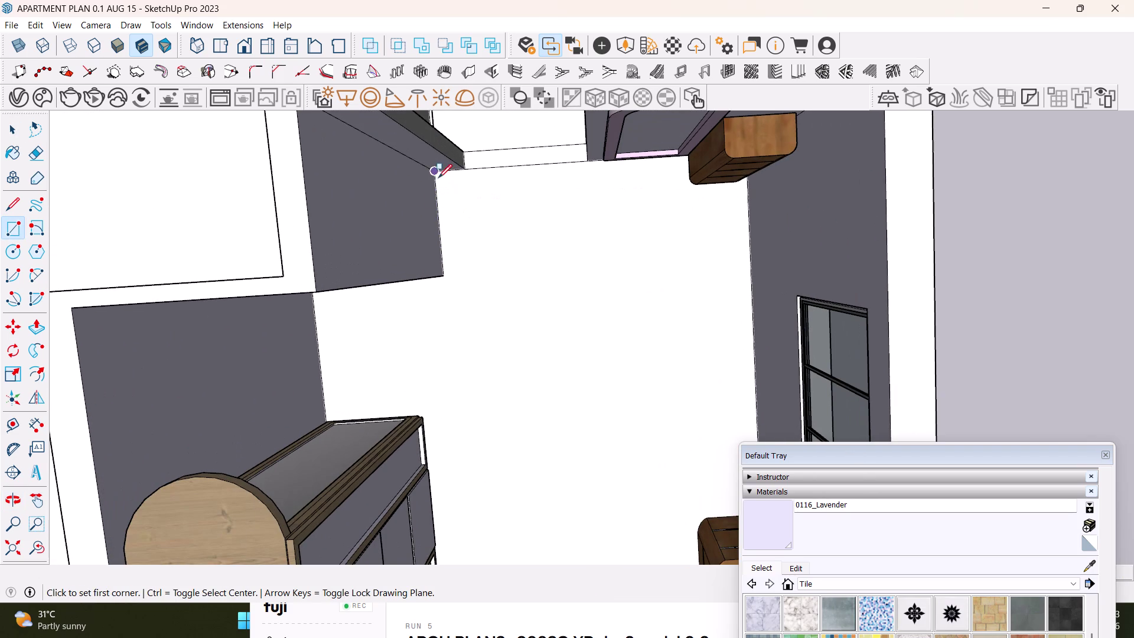
click(434, 167)
scroll(down, 3)
middle_drag(647, 381, 589, 269)
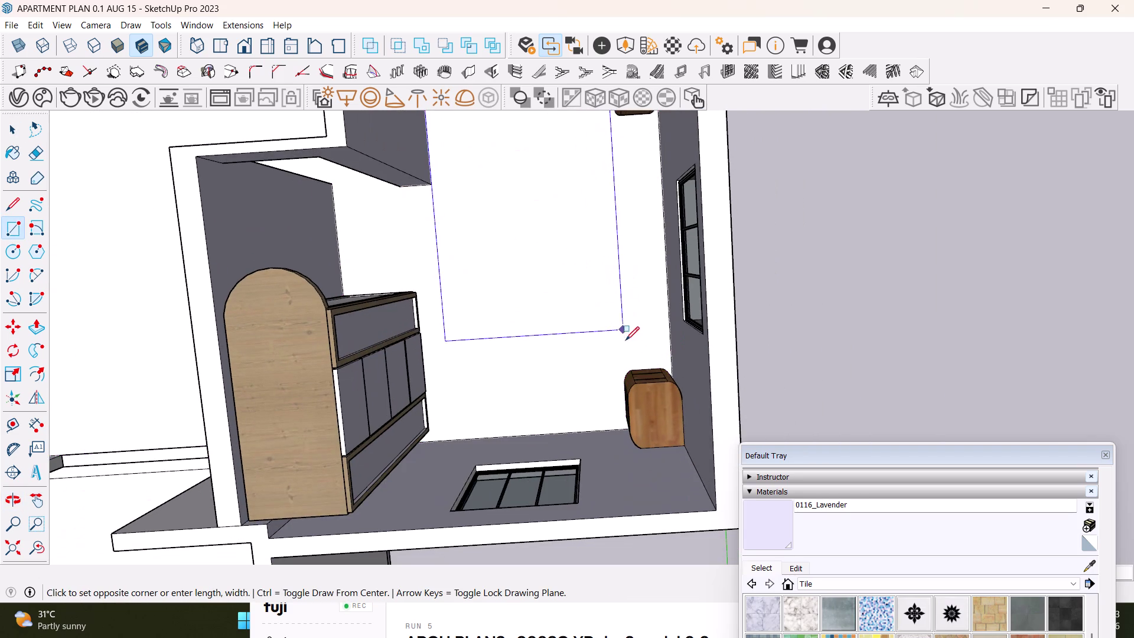
key(Up)
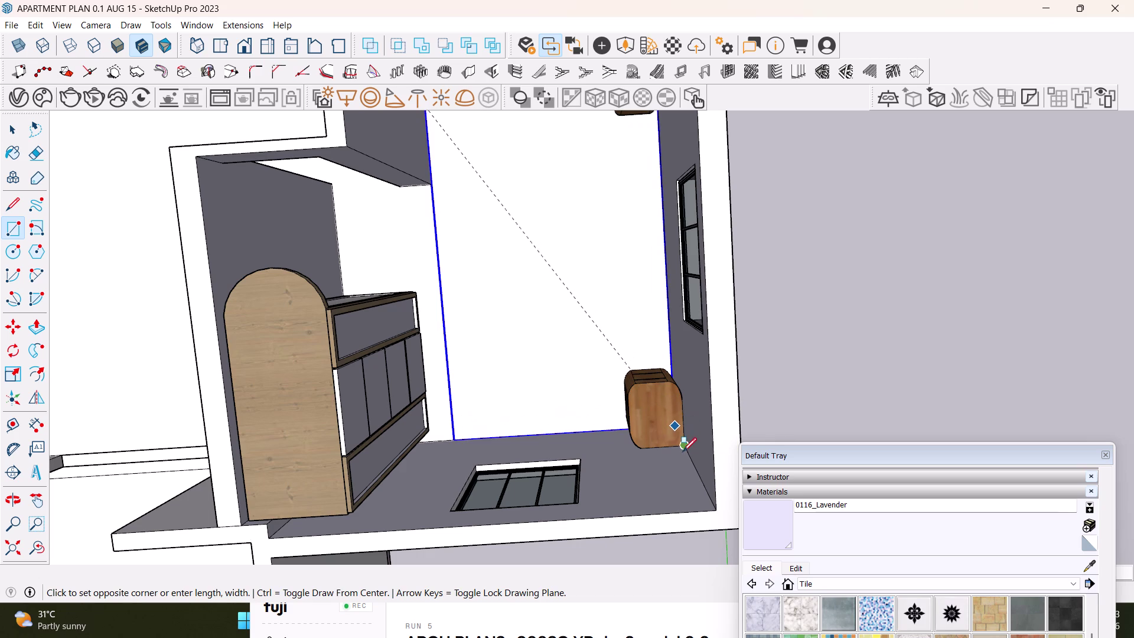
scroll(up, 3)
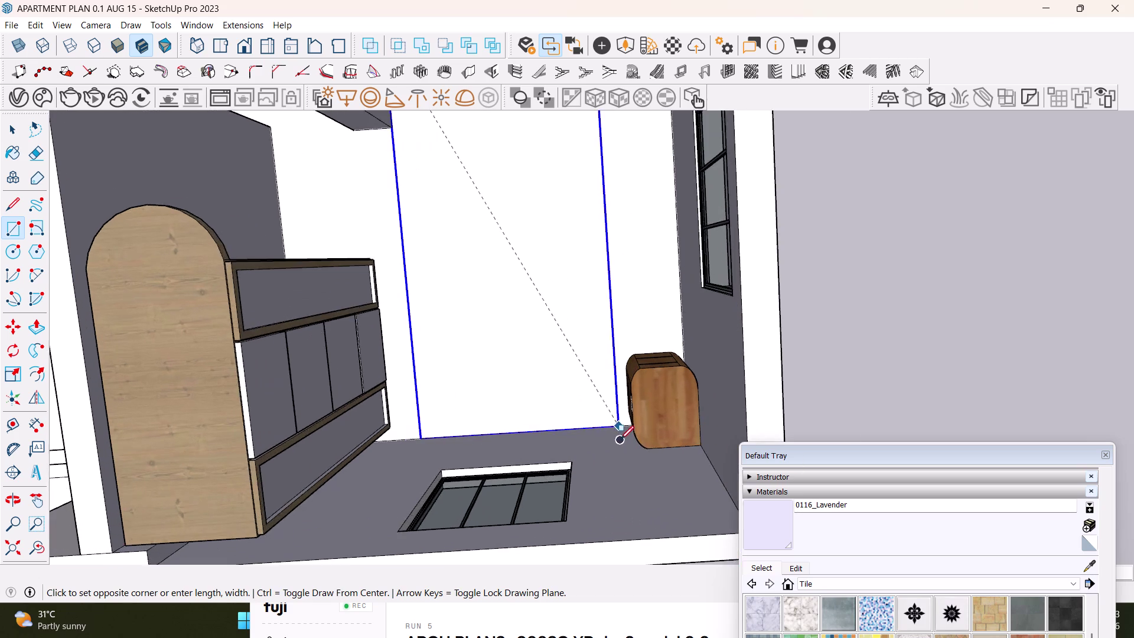
scroll(up, 3)
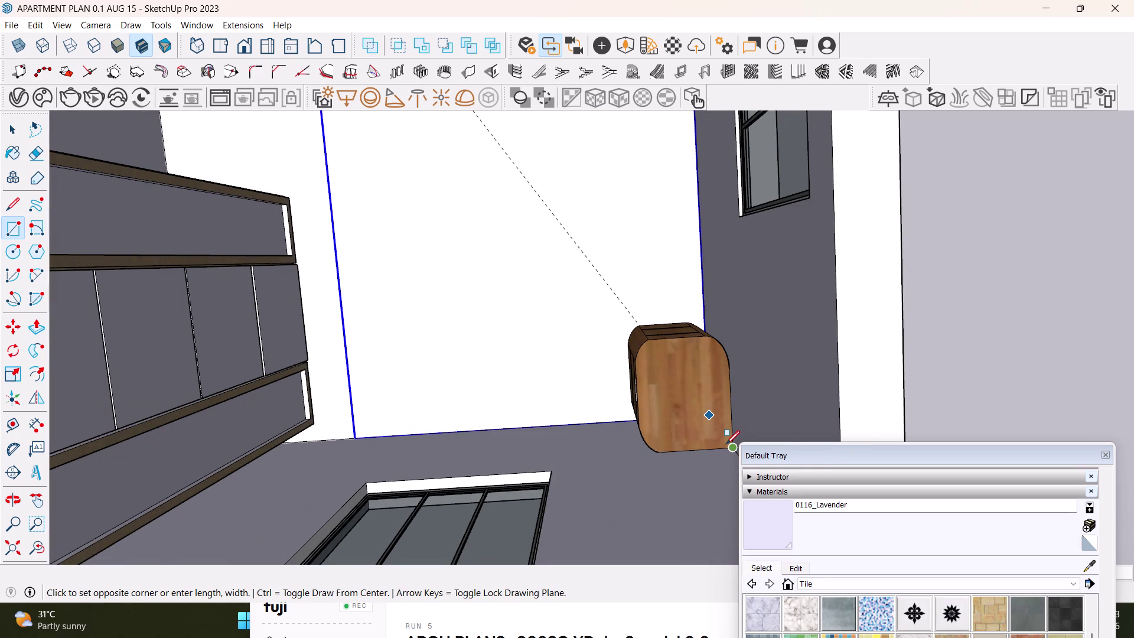
scroll(down, 3)
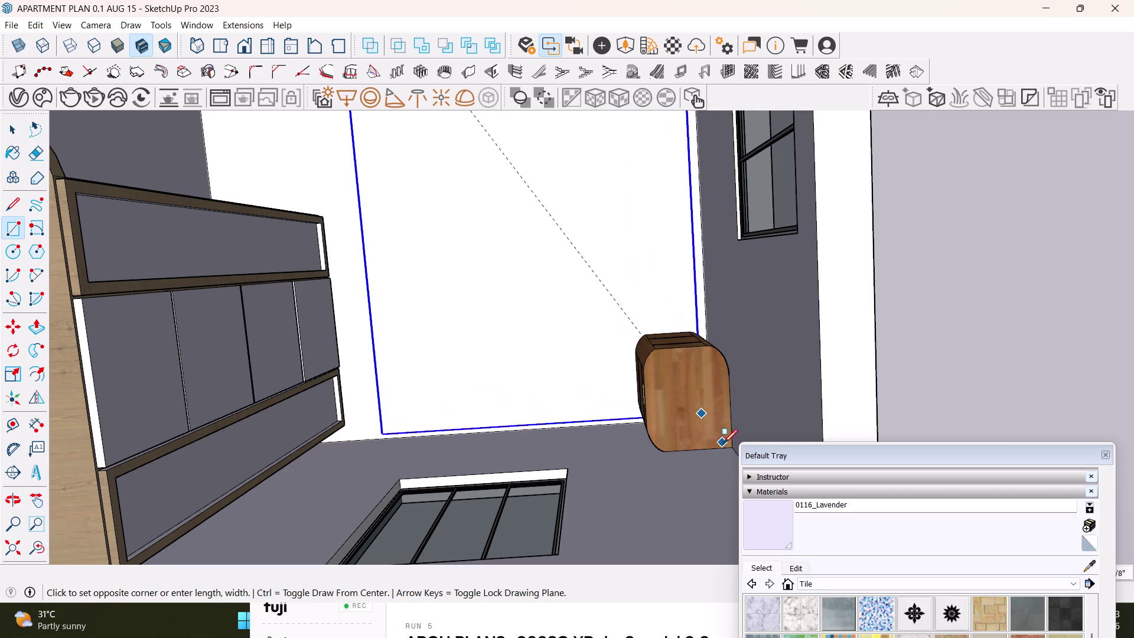
click(728, 442)
key(ctrl+z)
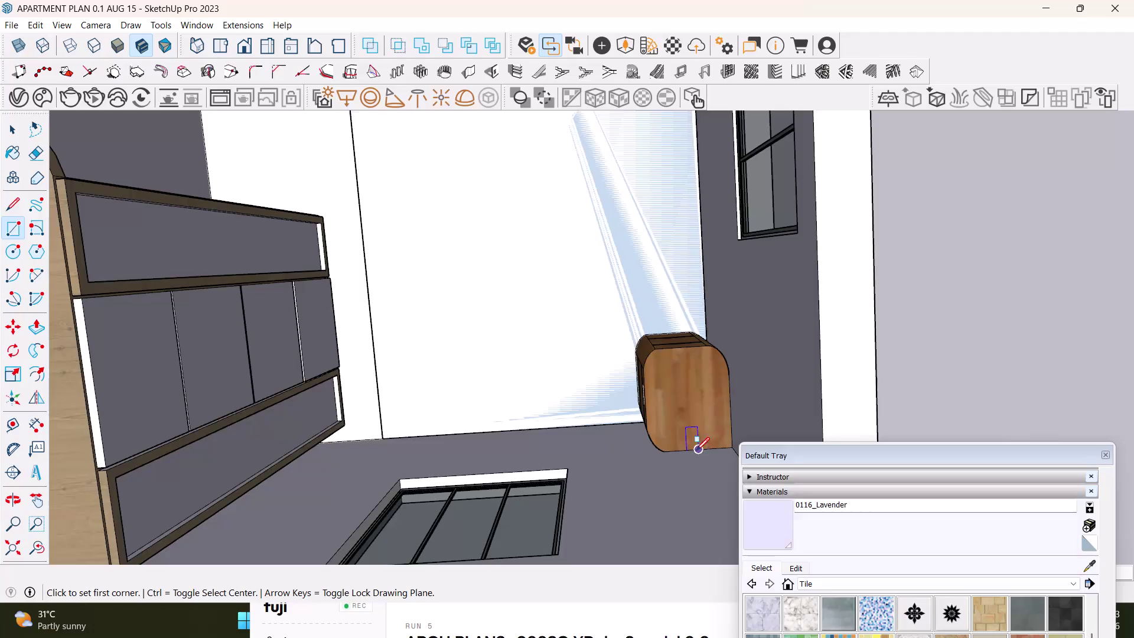
Draw a trial floor rectangle beside the cabinet, then undo it.
middle_drag(579, 423, 757, 394)
middle_drag(658, 391, 556, 238)
middle_drag(624, 262, 351, 374)
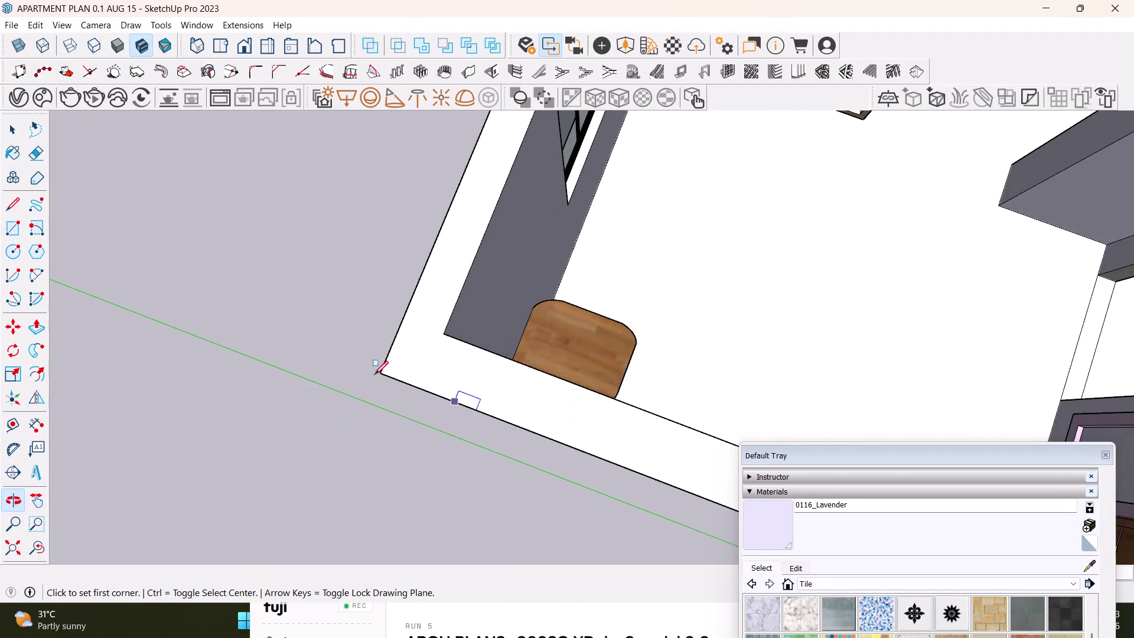
middle_drag(673, 309, 504, 365)
scroll(up, 3)
middle_drag(500, 342, 404, 335)
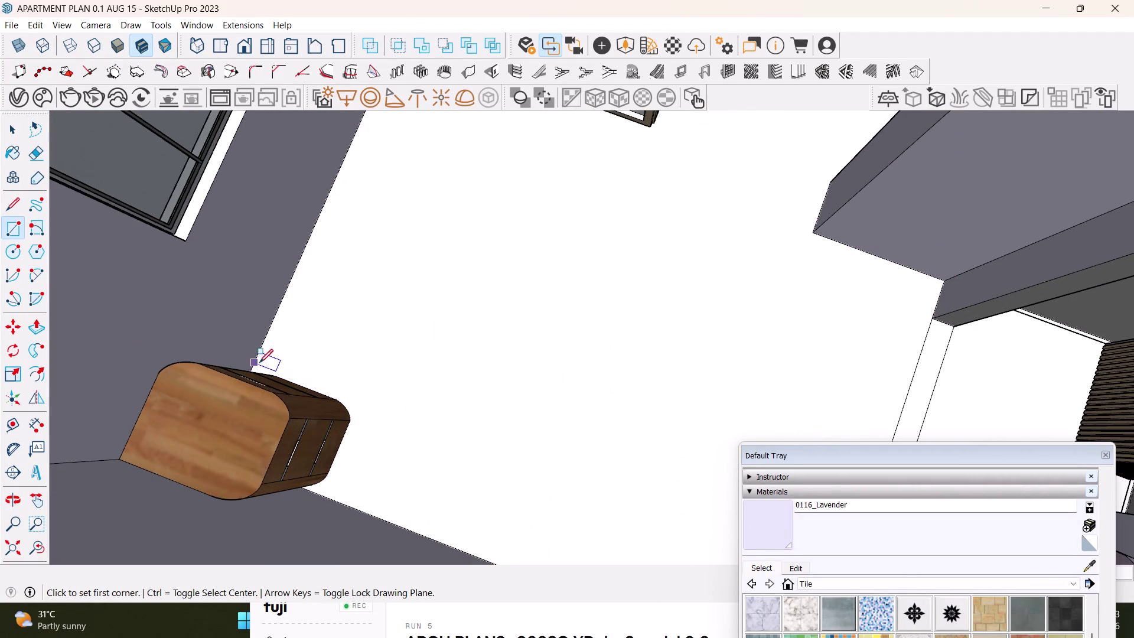
click(251, 363)
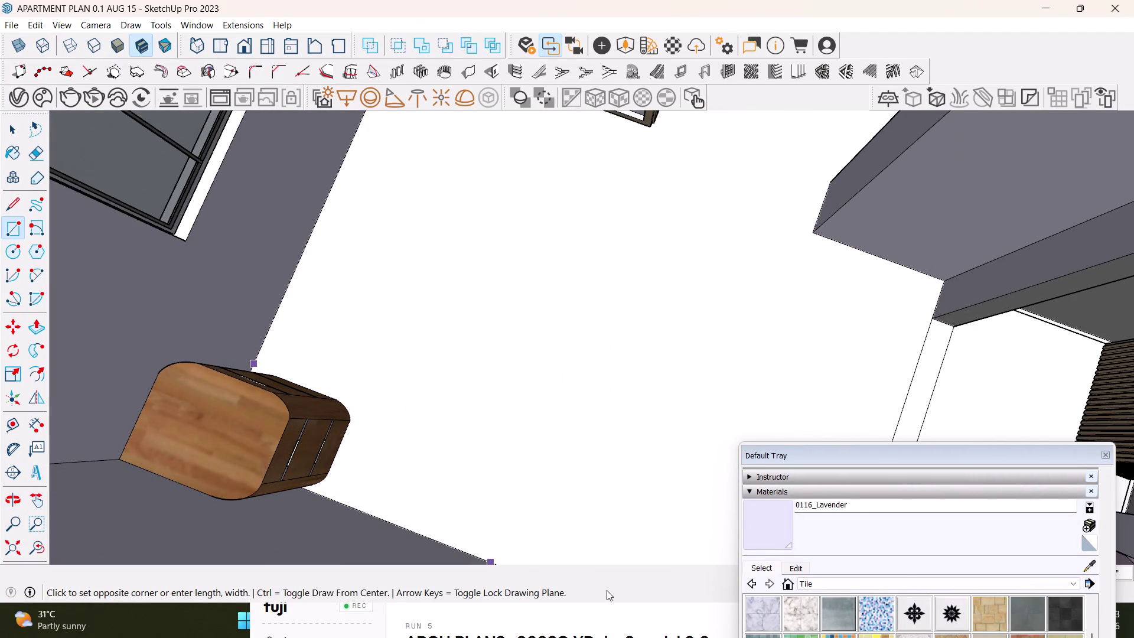
scroll(down, 3)
middle_drag(578, 546, 582, 331)
middle_drag(582, 334, 627, 455)
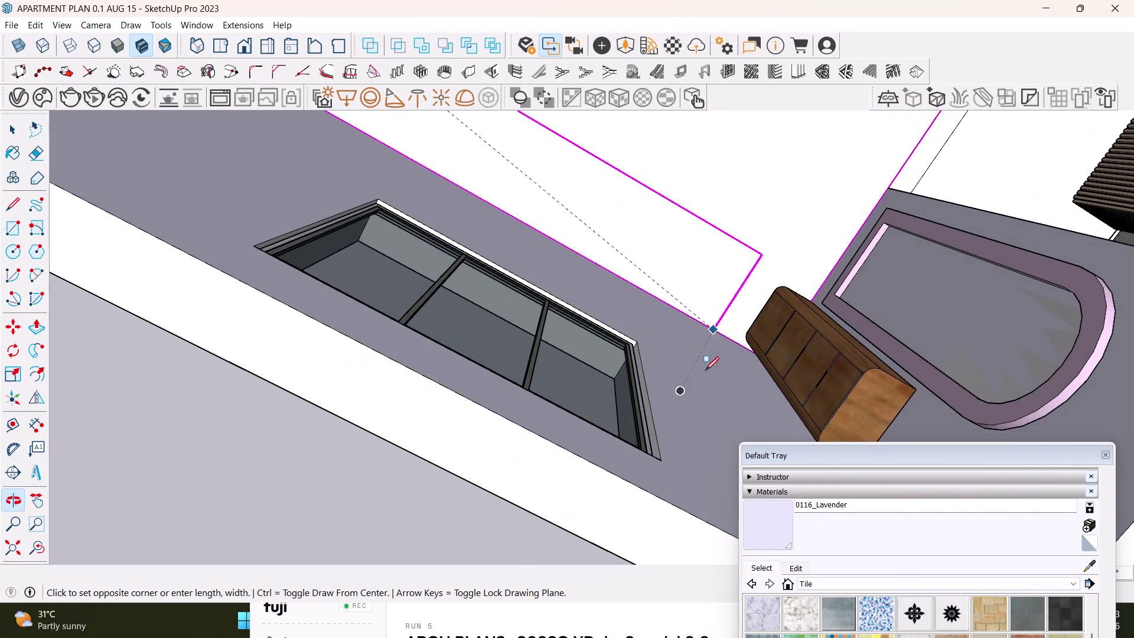
click(763, 376)
key(space)
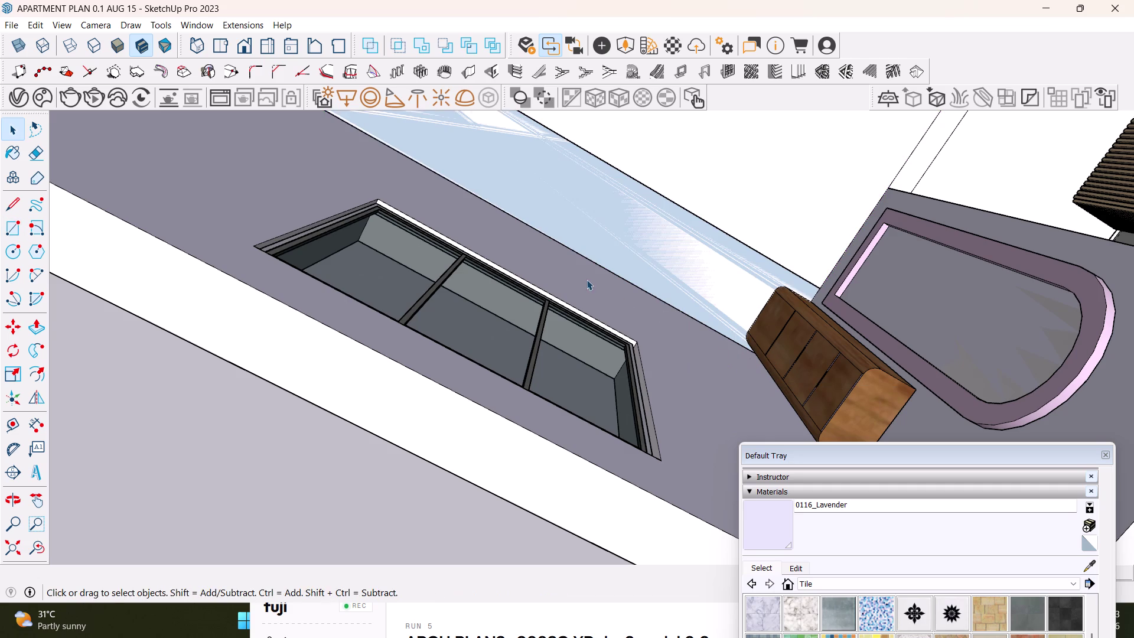
middle_drag(588, 272, 572, 392)
key(ctrl+z)
Switch to the Rectangle tool and orbit to the cabinet's base corner.
middle_drag(443, 257, 425, 515)
middle_drag(414, 436, 461, 278)
middle_drag(508, 288, 310, 255)
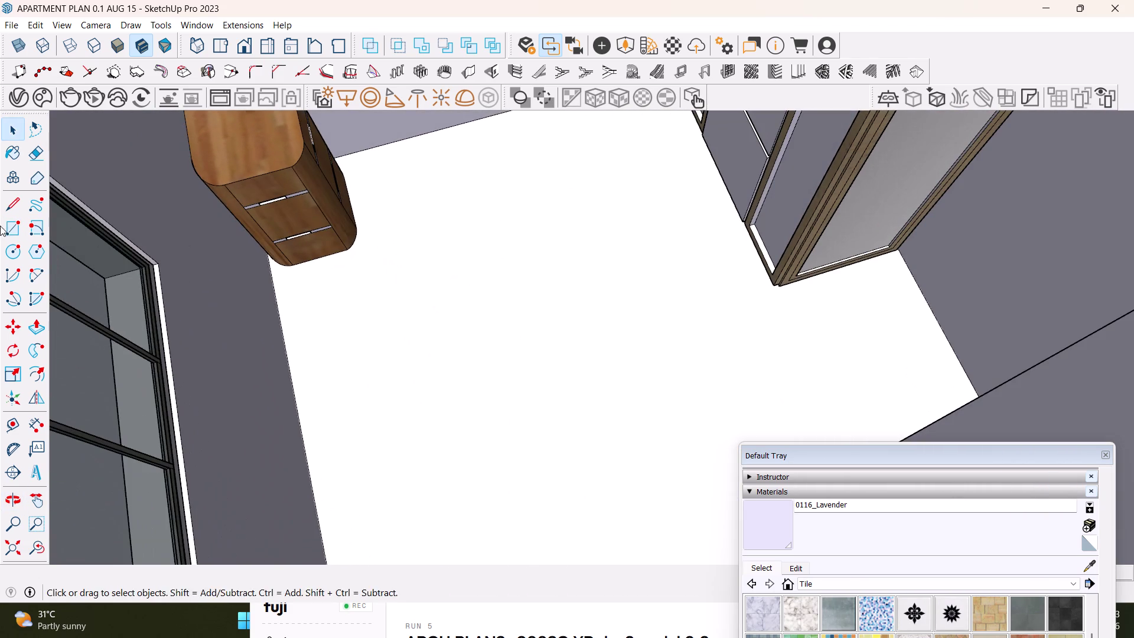
click(21, 232)
scroll(up, 3)
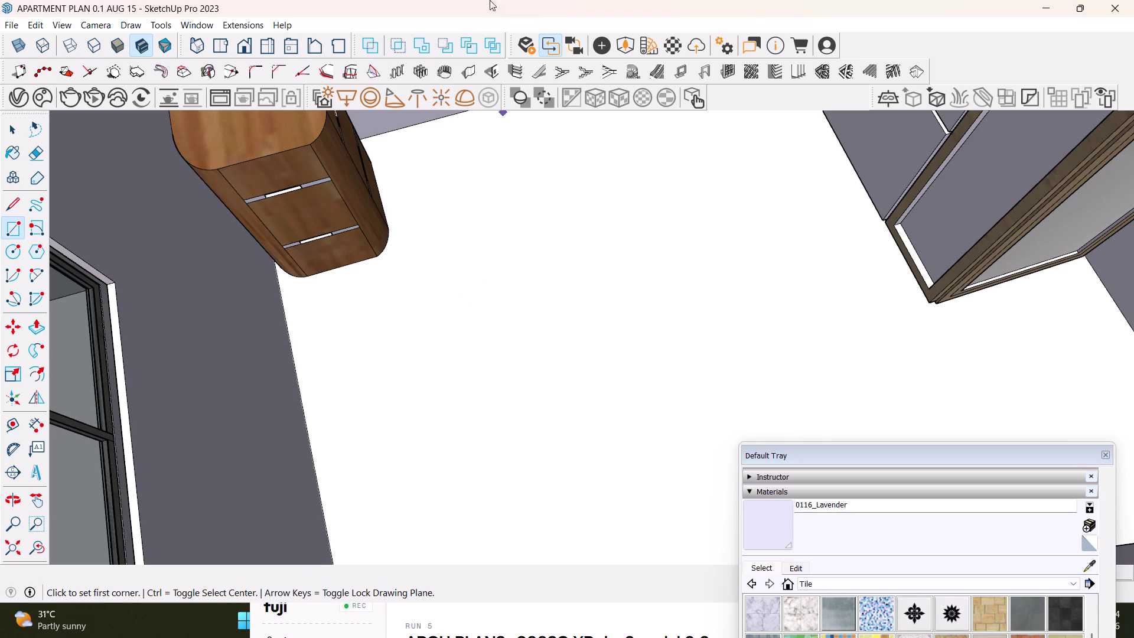
scroll(down, 3)
middle_drag(496, 304, 475, 399)
scroll(up, 3)
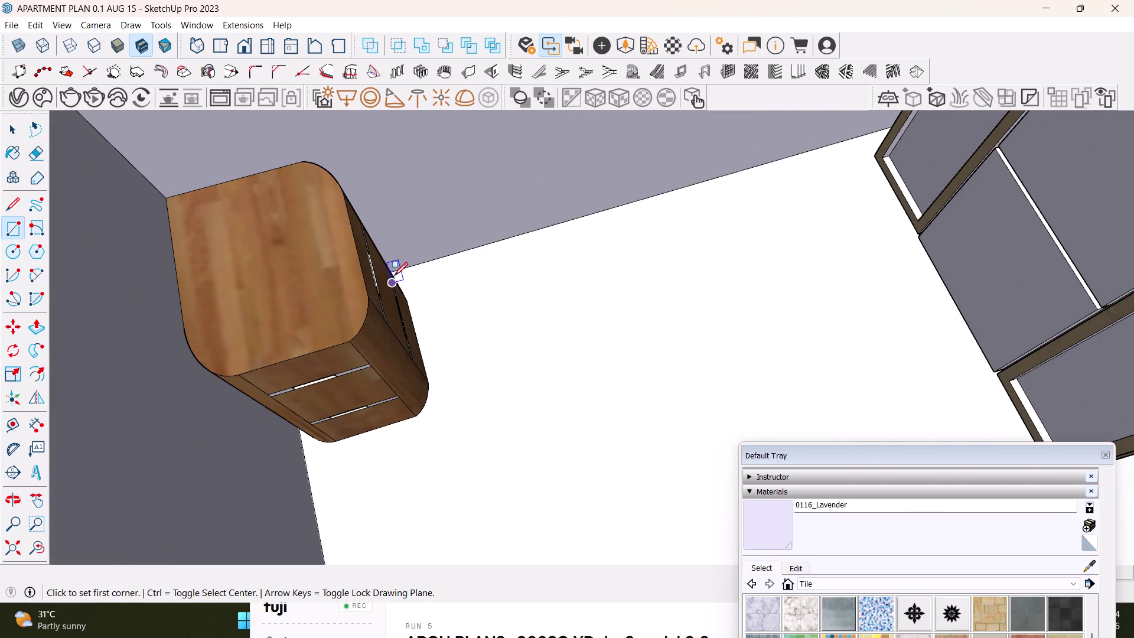
middle_drag(469, 409, 469, 362)
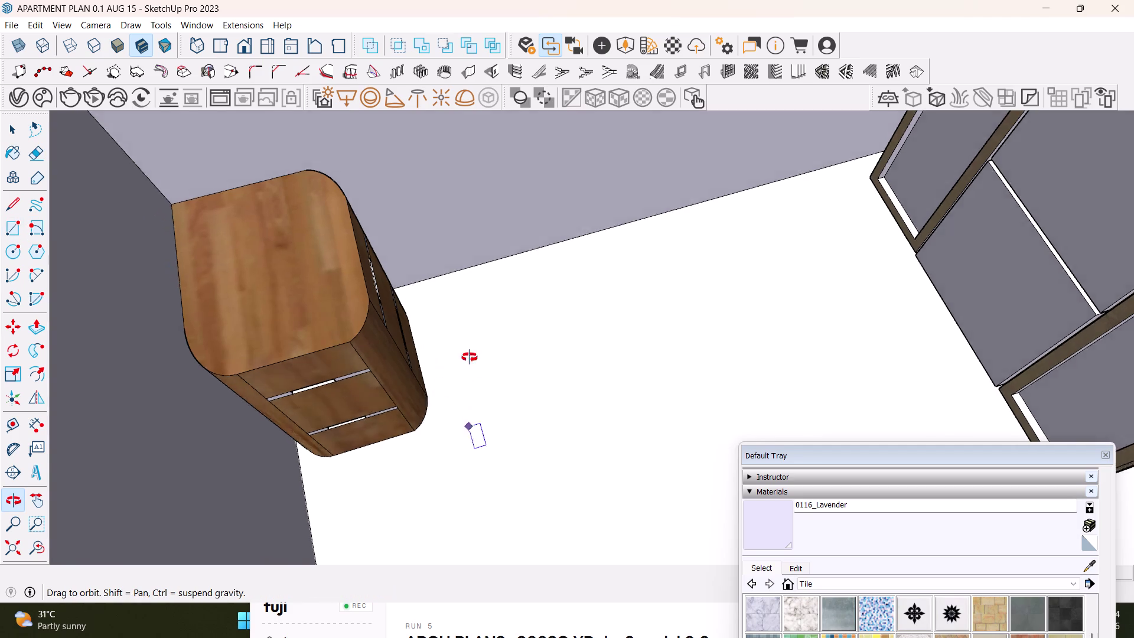
middle_drag(469, 363, 393, 345)
middle_drag(515, 435, 515, 391)
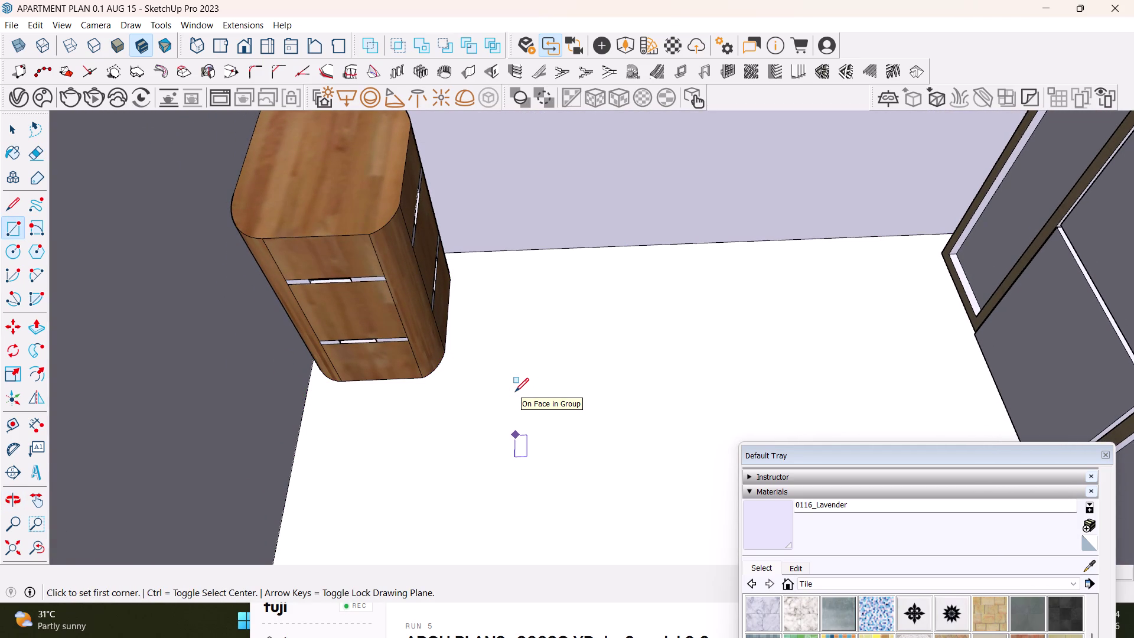
middle_drag(506, 470, 516, 344)
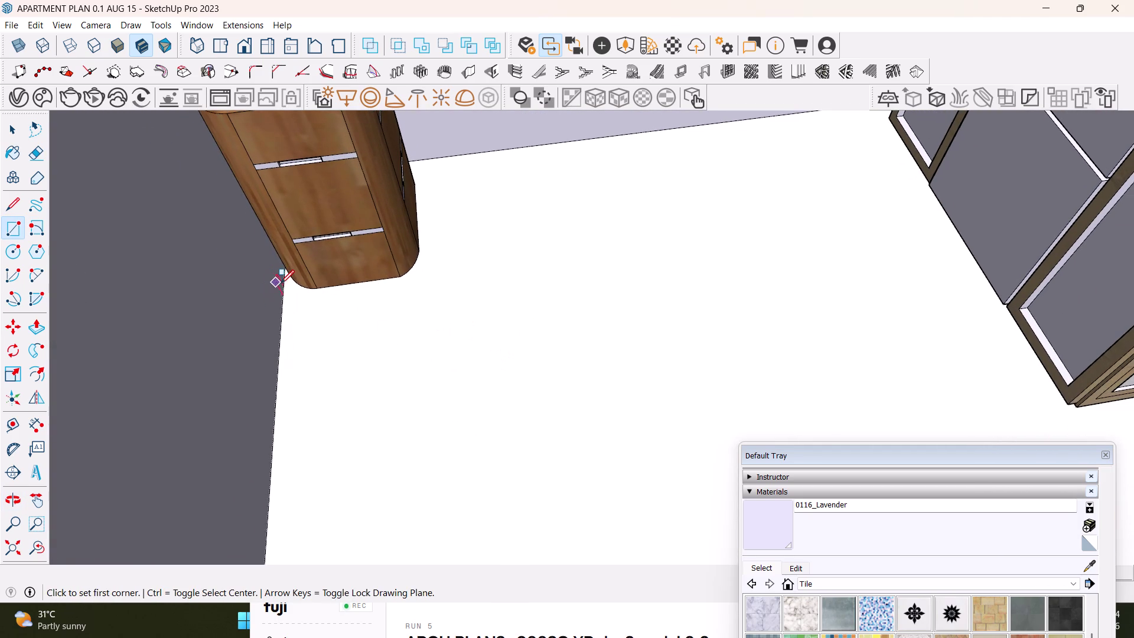
Draw a floor rectangle from the cabinet's base corner to the far floor corner.
click(281, 284)
scroll(down, 3)
middle_drag(1033, 386, 1002, 356)
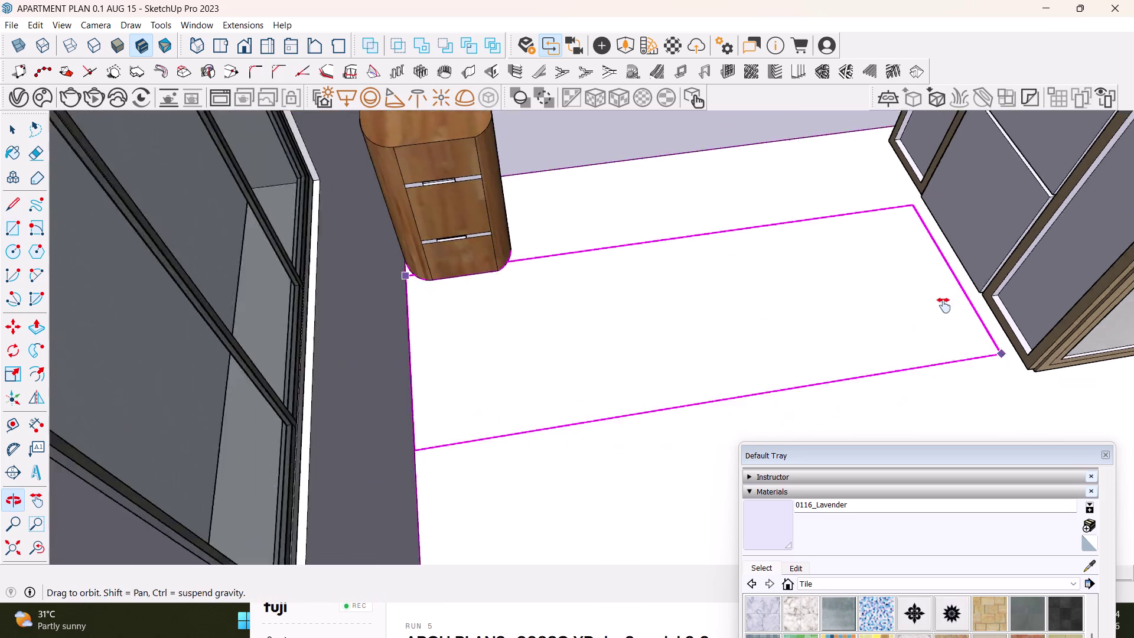
middle_drag(1002, 356, 878, 227)
middle_drag(902, 314, 1078, 450)
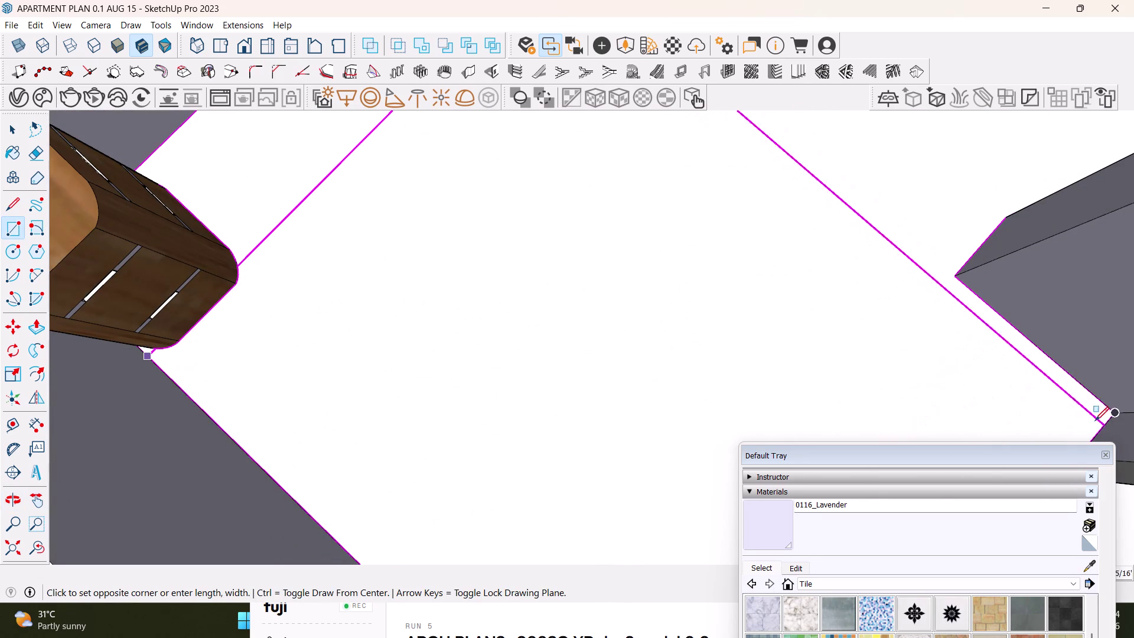
click(1113, 414)
key(space)
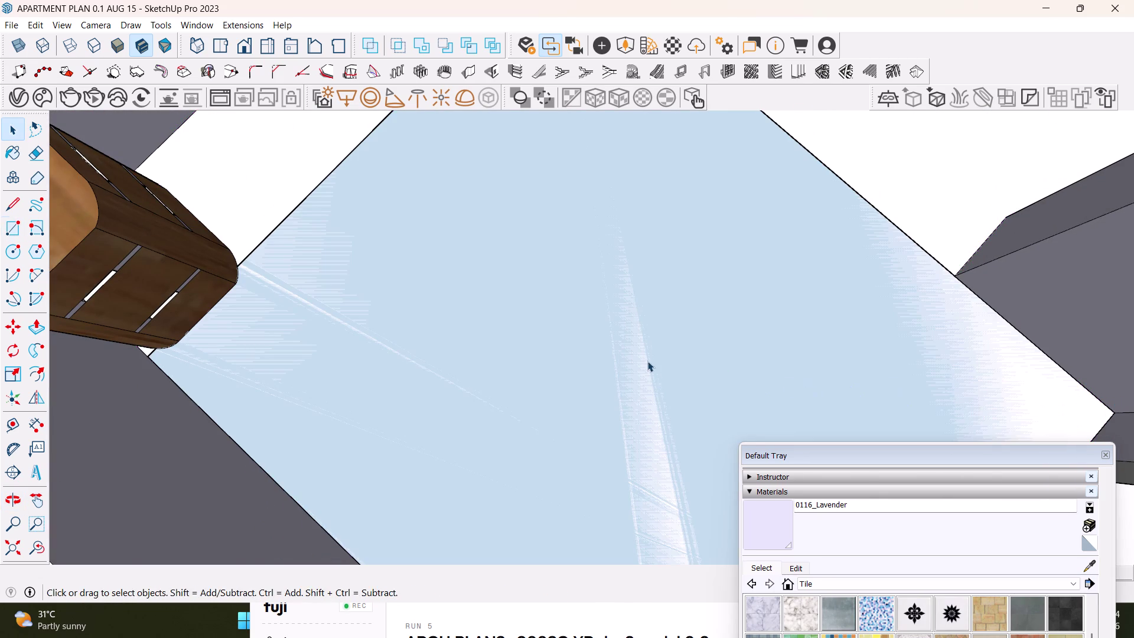
Select the new floor face and reposition it with the Move tool (M).
scroll(down, 3)
middle_drag(646, 347, 548, 456)
scroll(up, 3)
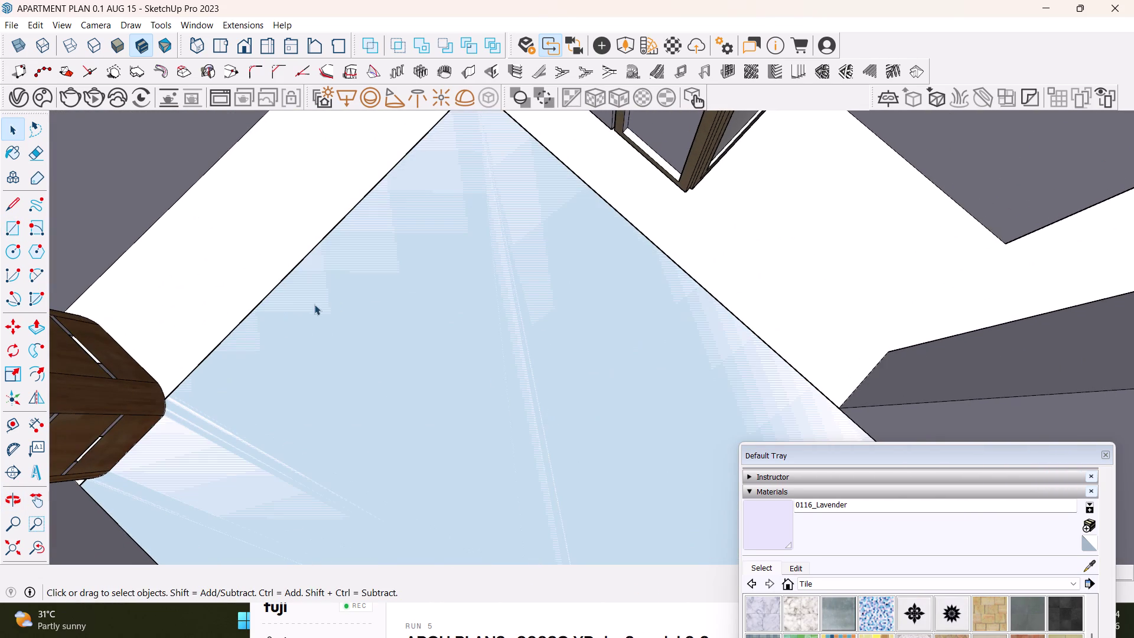
click(288, 274)
key(m)
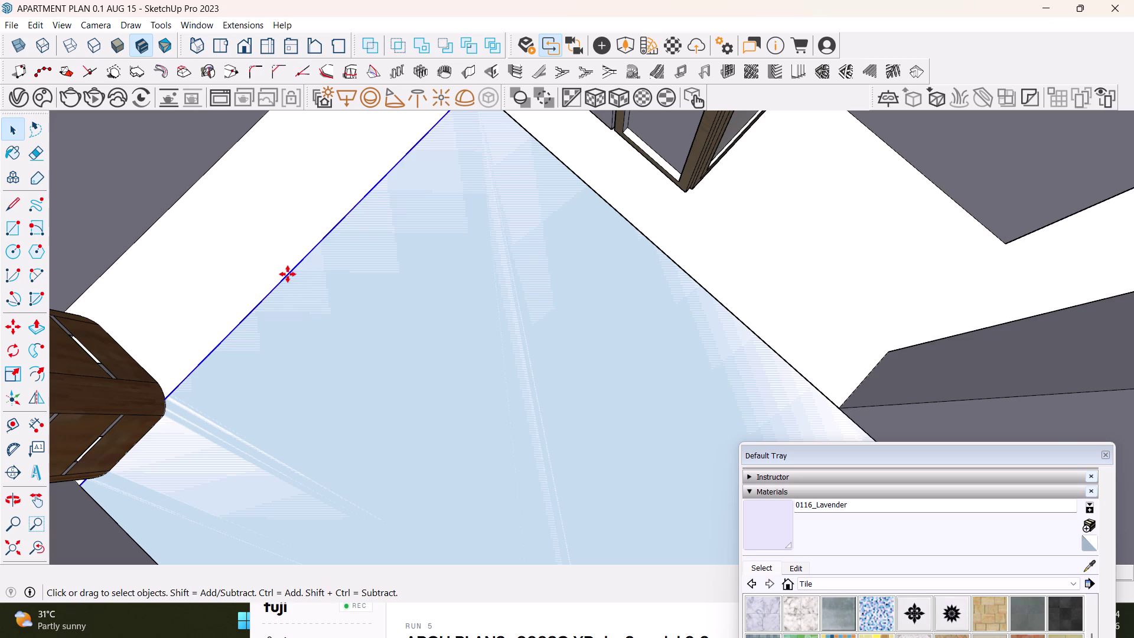
drag(285, 275, 194, 183)
key(space)
scroll(down, 3)
middle_drag(273, 329, 317, 256)
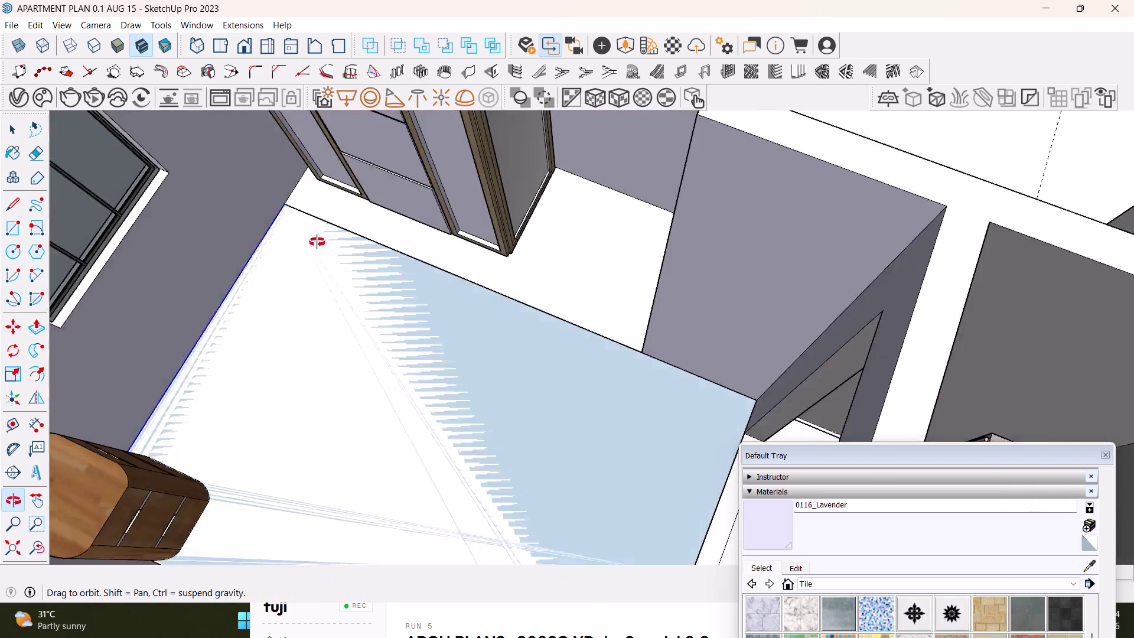
middle_drag(317, 256, 176, 90)
middle_drag(176, 91, 190, 298)
middle_drag(363, 194, 470, 383)
scroll(up, 3)
middle_drag(495, 172, 509, 442)
scroll(up, 3)
middle_drag(522, 317, 491, 174)
right_click(460, 207)
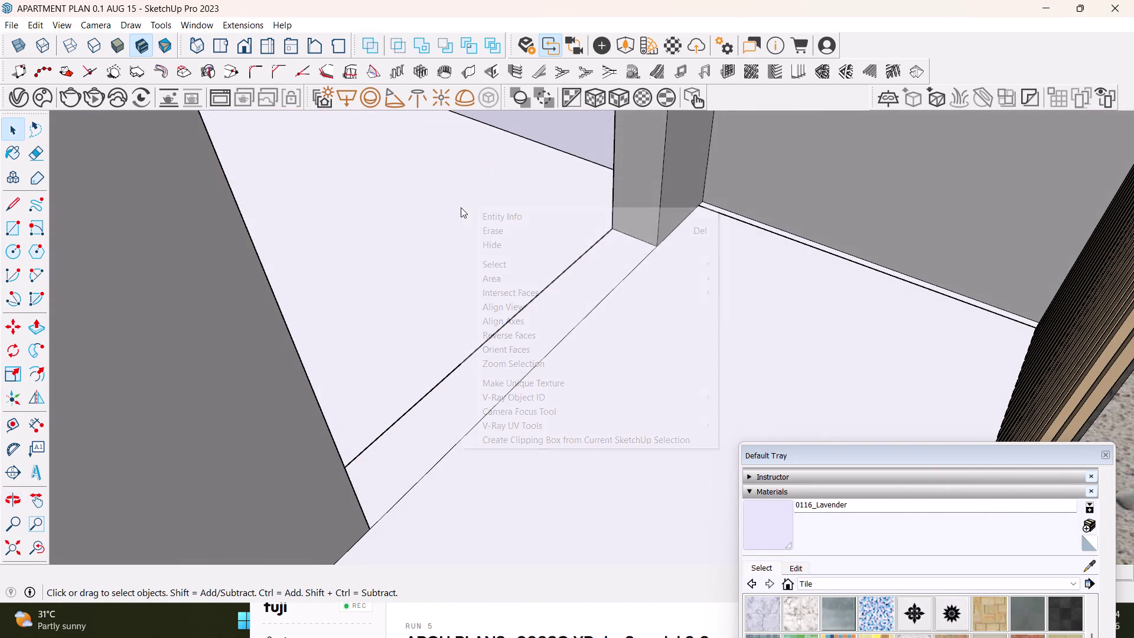
click(514, 332)
scroll(down, 3)
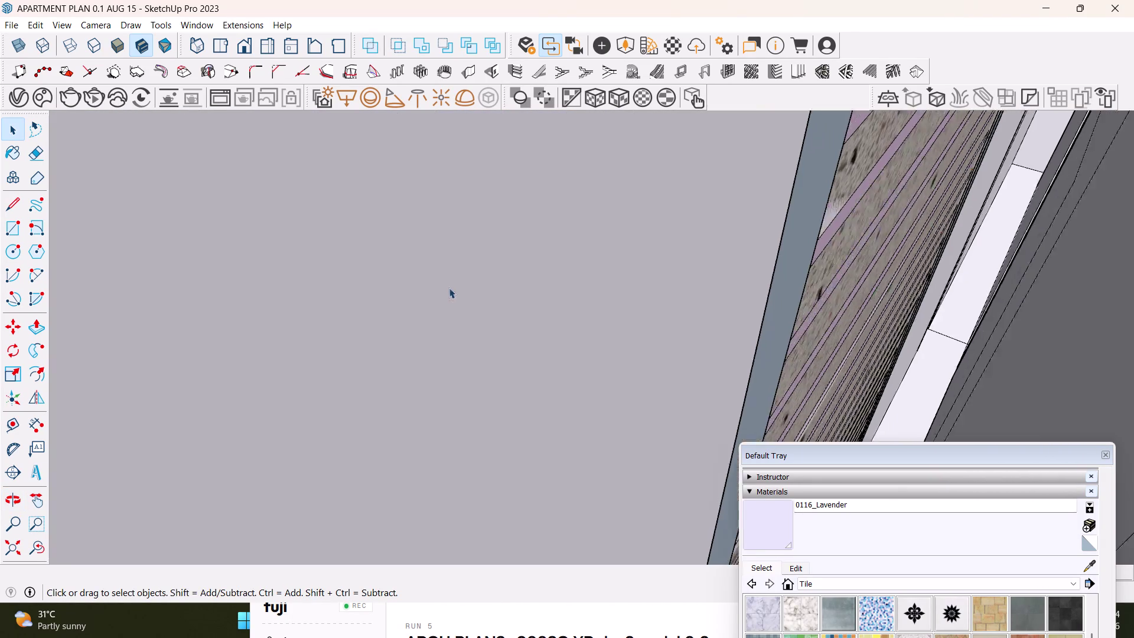
scroll(down, 3)
click(16, 543)
middle_drag(376, 219, 455, 427)
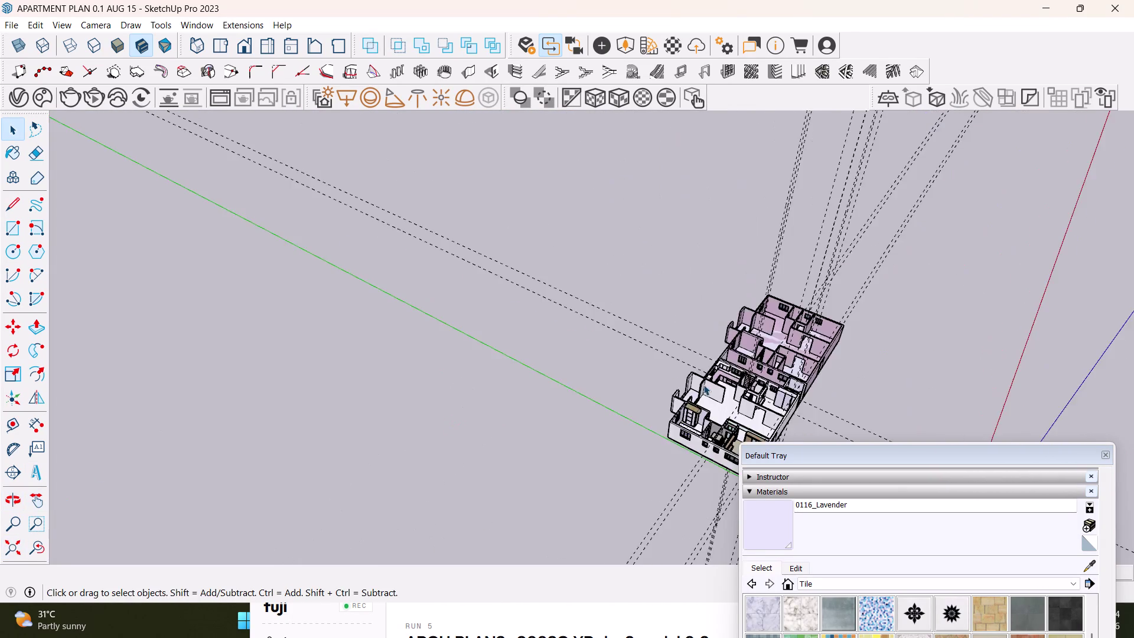
scroll(up, 3)
middle_drag(694, 392, 442, 320)
scroll(up, 3)
middle_drag(475, 381, 462, 286)
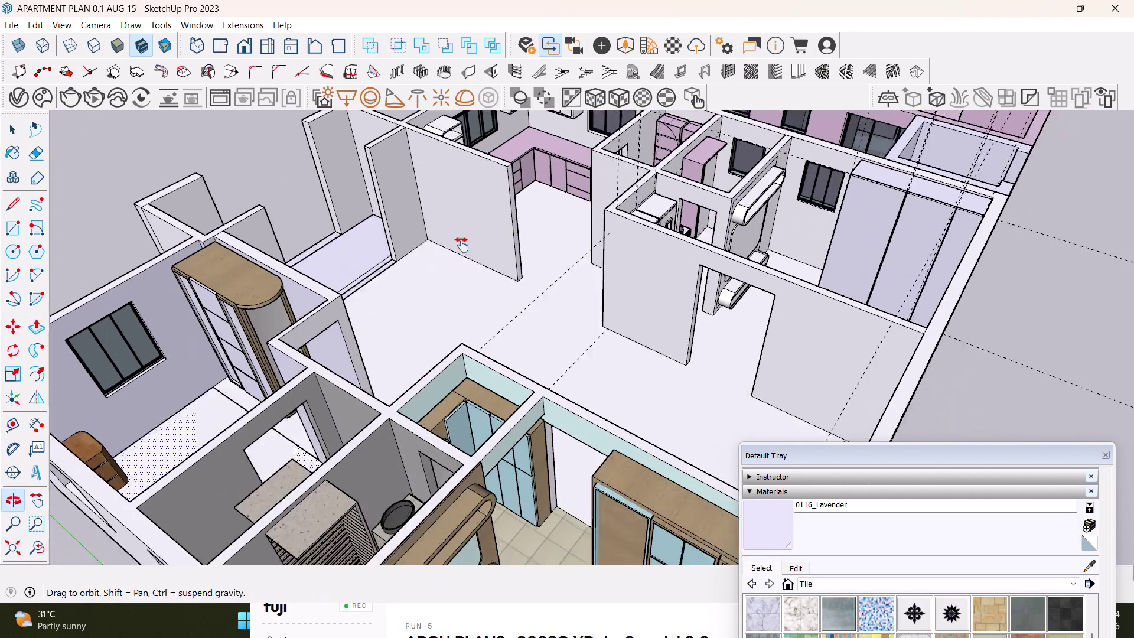
middle_drag(462, 286, 461, 238)
middle_drag(310, 286, 316, 444)
middle_drag(287, 441, 432, 307)
scroll(up, 3)
middle_drag(419, 291, 445, 407)
scroll(up, 3)
middle_drag(481, 372, 666, 340)
scroll(up, 3)
middle_drag(299, 405, 305, 374)
click(17, 232)
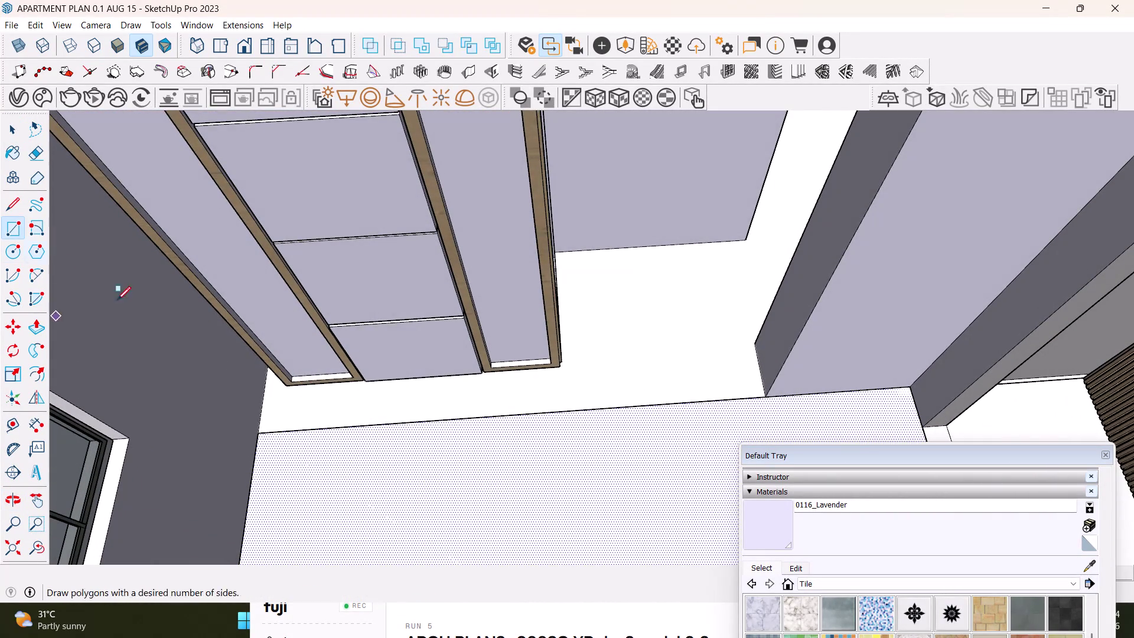
scroll(up, 3)
click(245, 450)
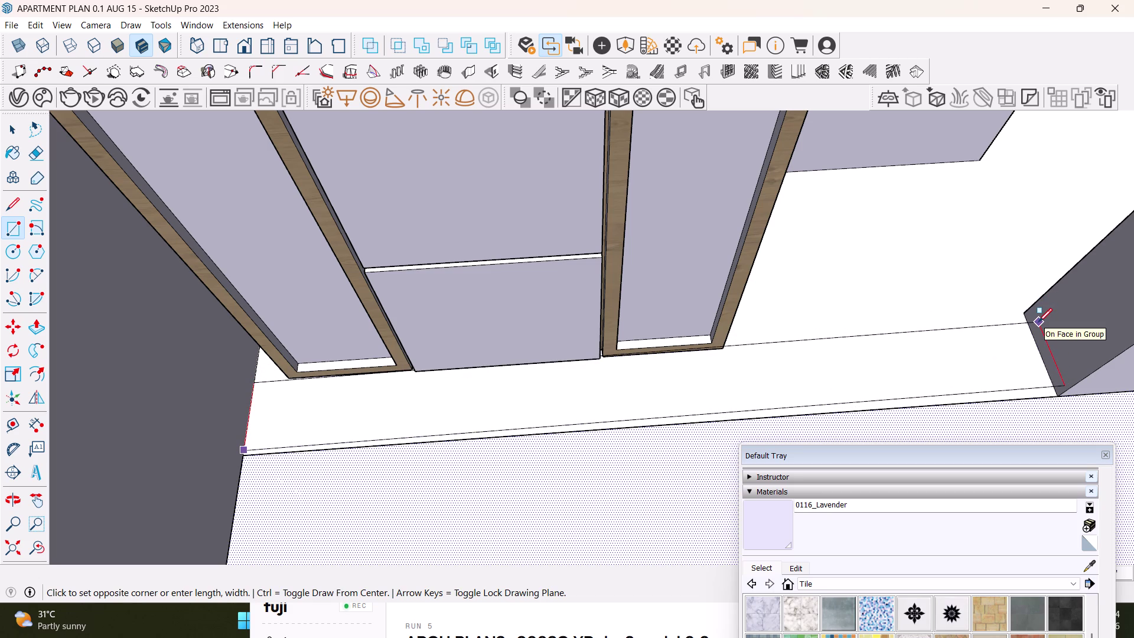
Draw a narrow floor rectangle along the wardrobe, starting at the wall's base.
key(space)
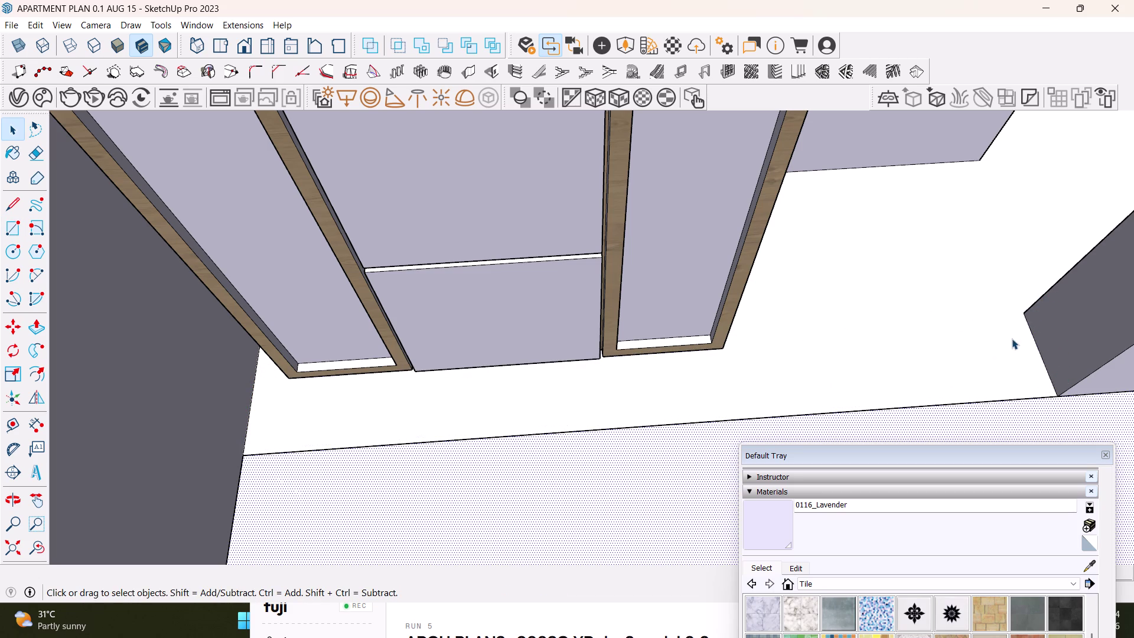
click(14, 221)
scroll(up, 3)
middle_drag(378, 374, 241, 321)
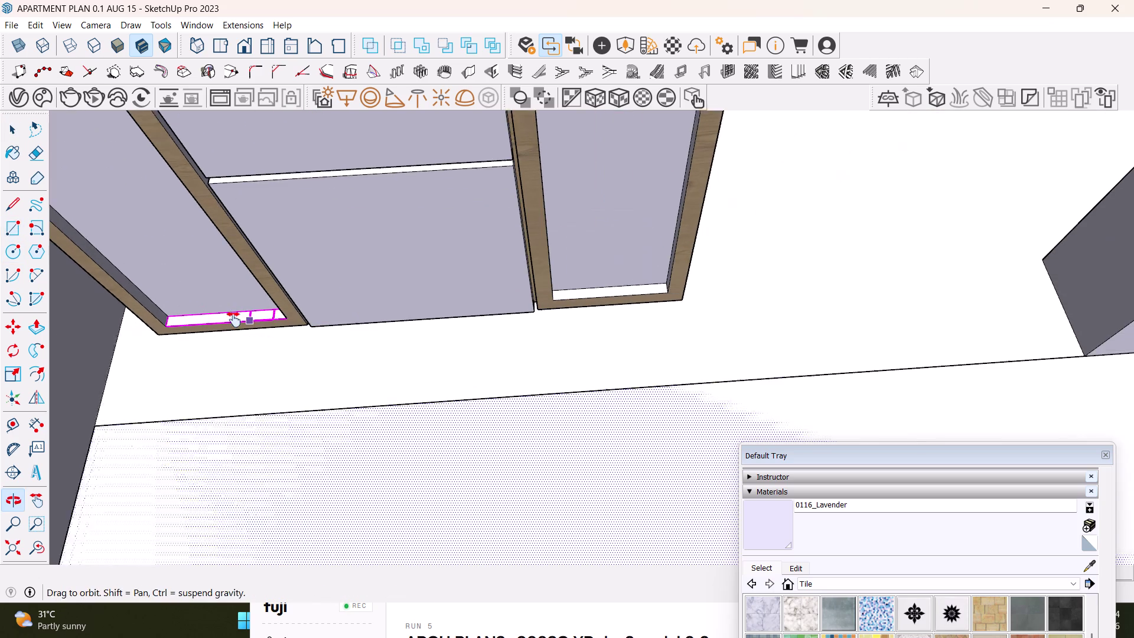
middle_drag(240, 321, 234, 320)
click(77, 422)
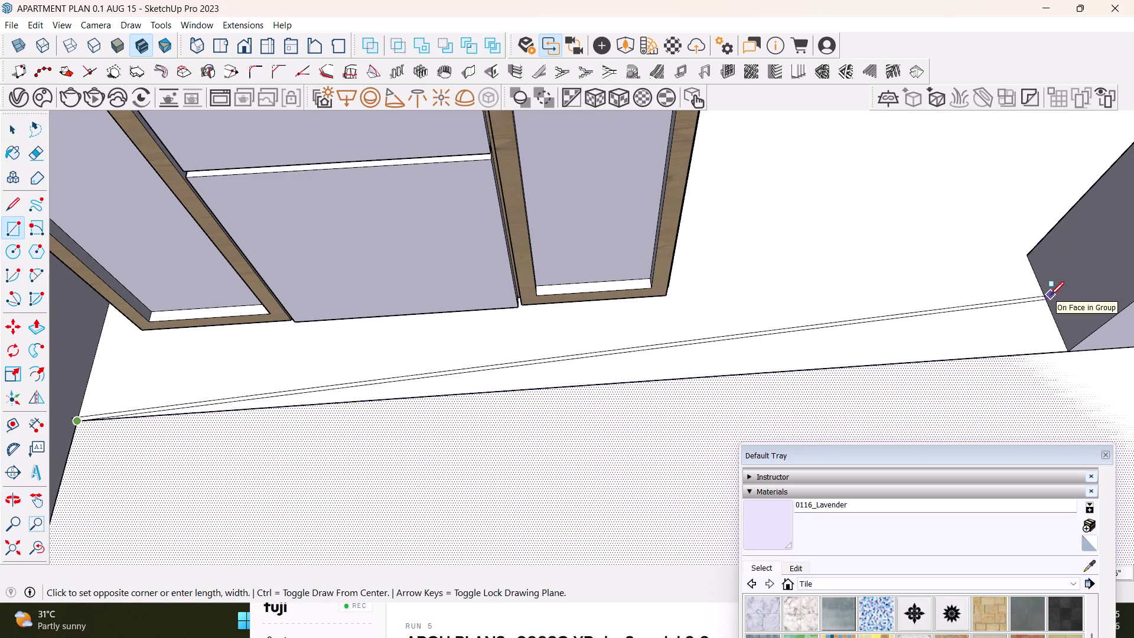
key(Up)
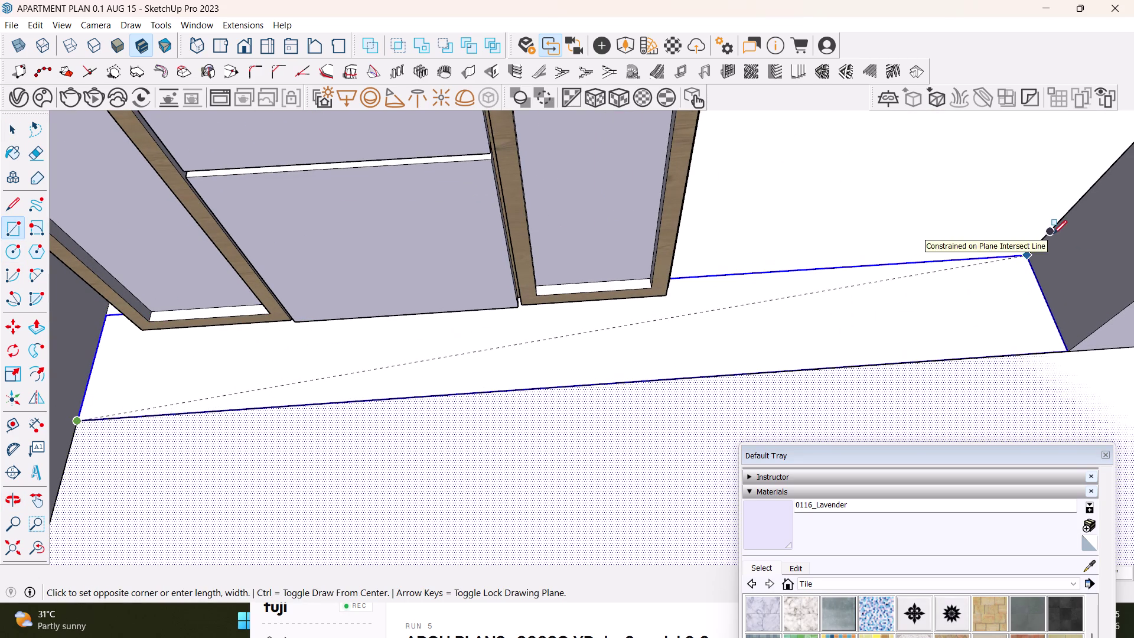
click(1052, 234)
key(space)
Orbit the view toward the wardrobe doors to see the floor gap beside them.
scroll(down, 3)
middle_drag(739, 302, 570, 457)
middle_drag(578, 411, 778, 300)
middle_drag(341, 356, 379, 347)
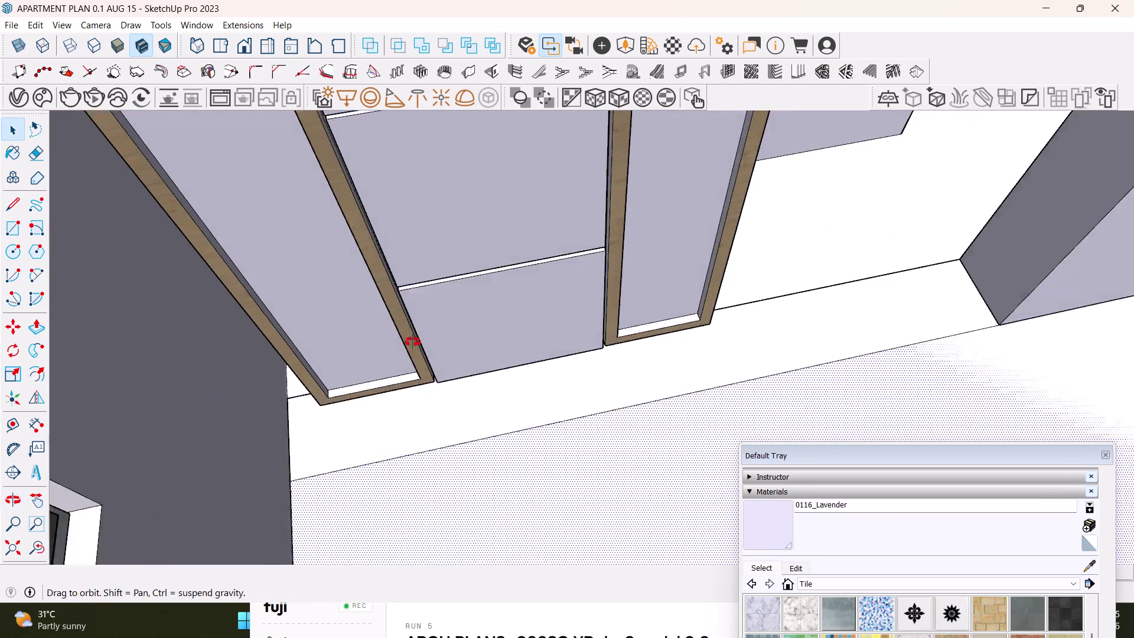
middle_drag(379, 347, 488, 323)
scroll(up, 3)
middle_drag(320, 368, 341, 350)
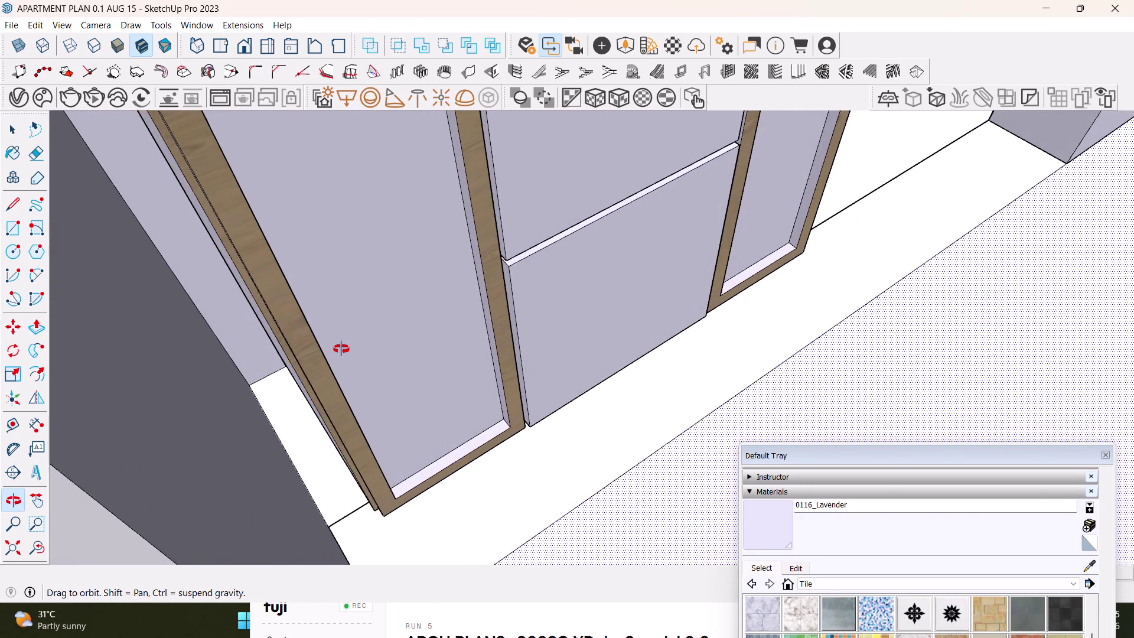
middle_drag(340, 350, 341, 349)
Outline a rectangle across the narrow floor gap beside the wardrobe.
click(9, 229)
scroll(up, 3)
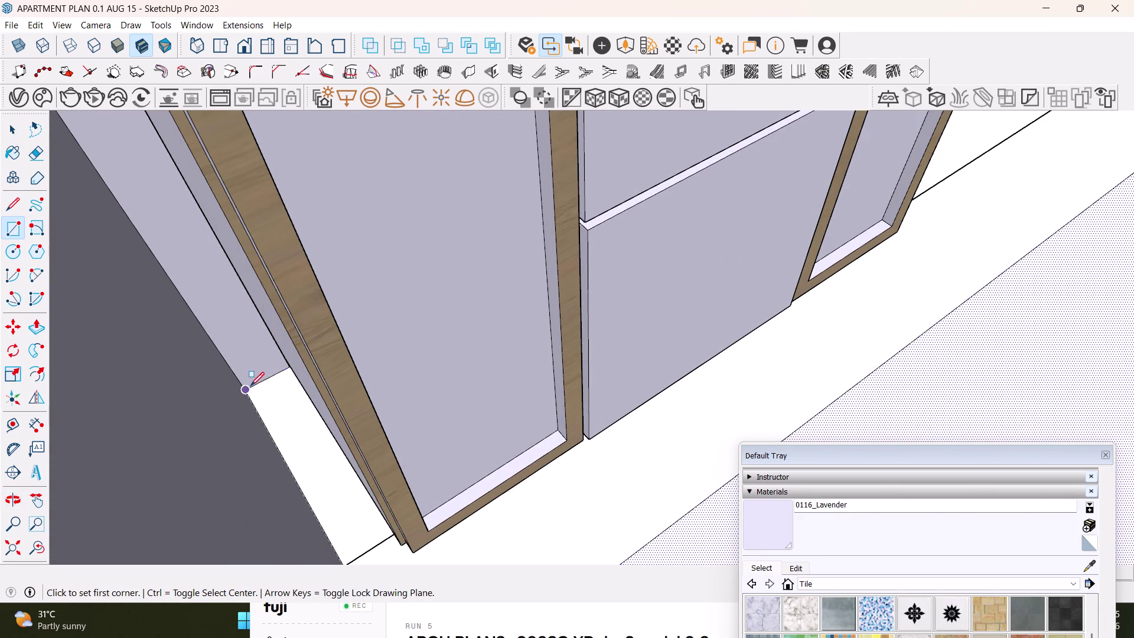
click(248, 389)
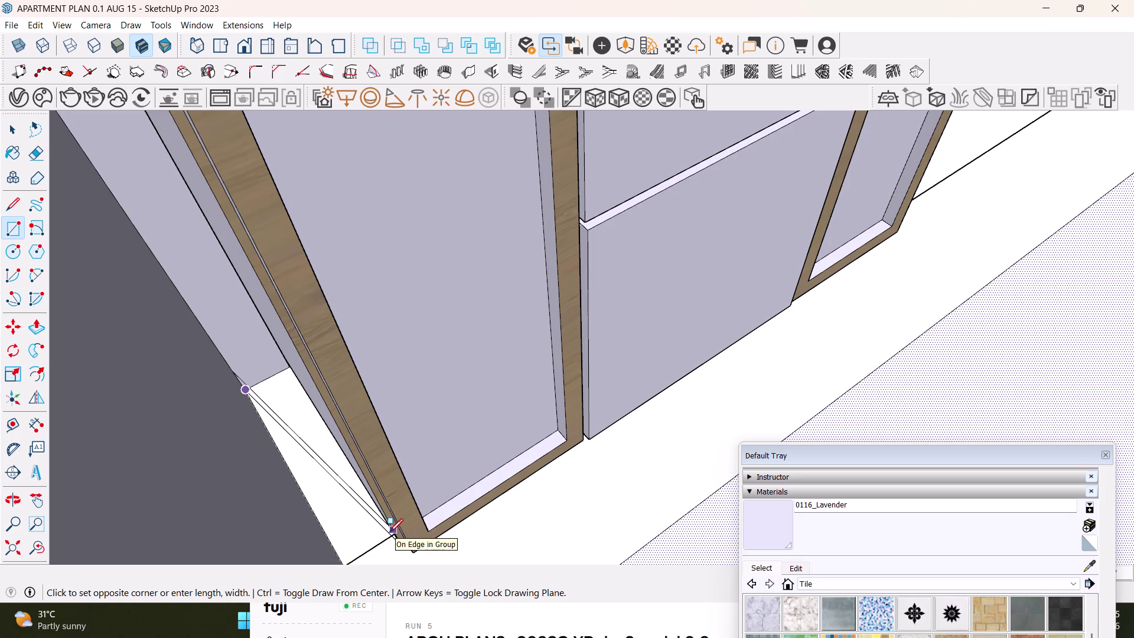
key(Up)
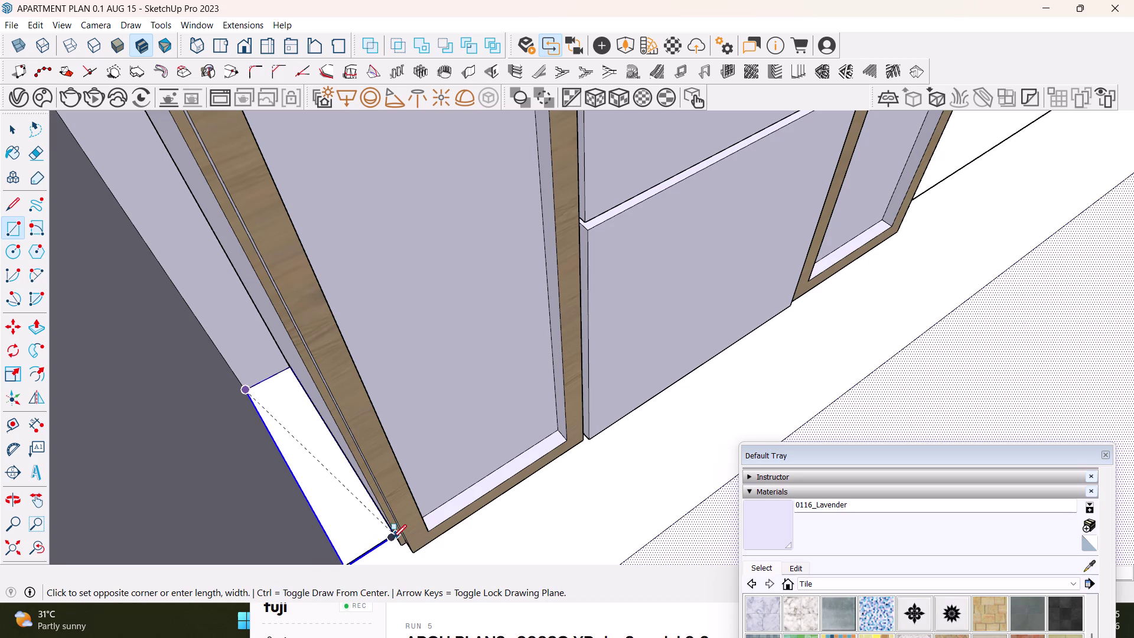
scroll(up, 3)
middle_drag(384, 534, 398, 527)
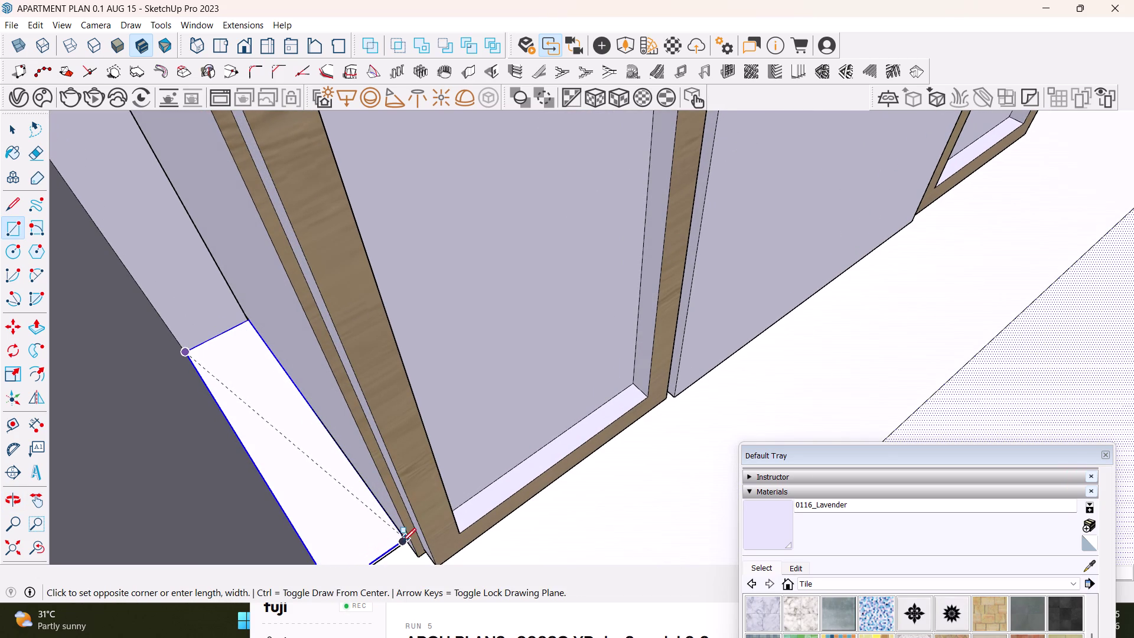
click(404, 544)
key(Up)
scroll(down, 3)
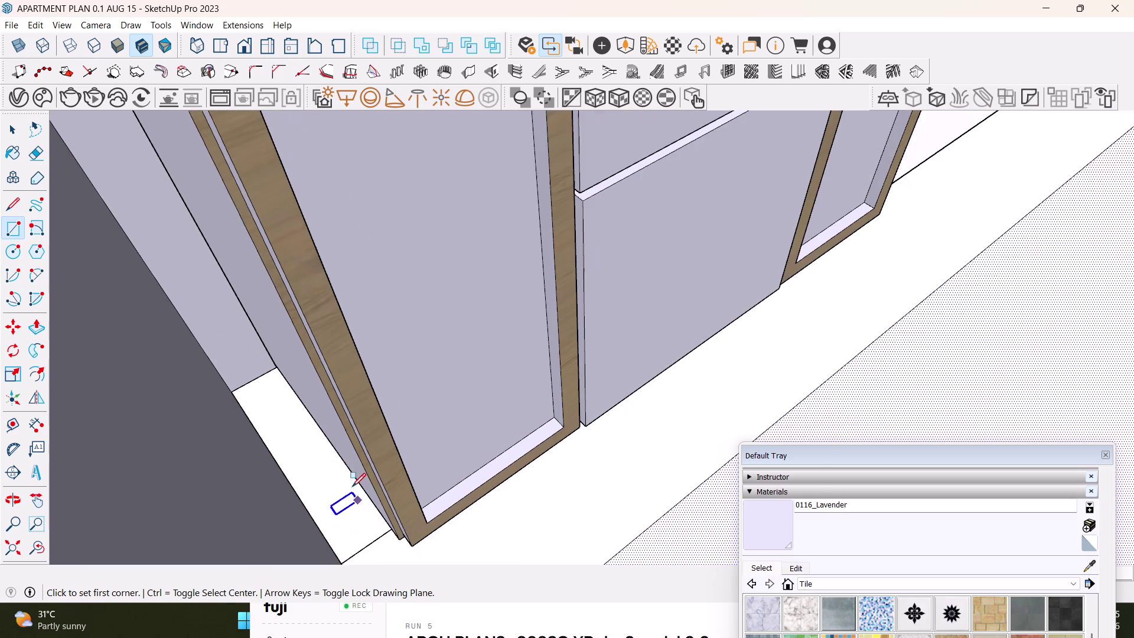
middle_drag(476, 447, 131, 590)
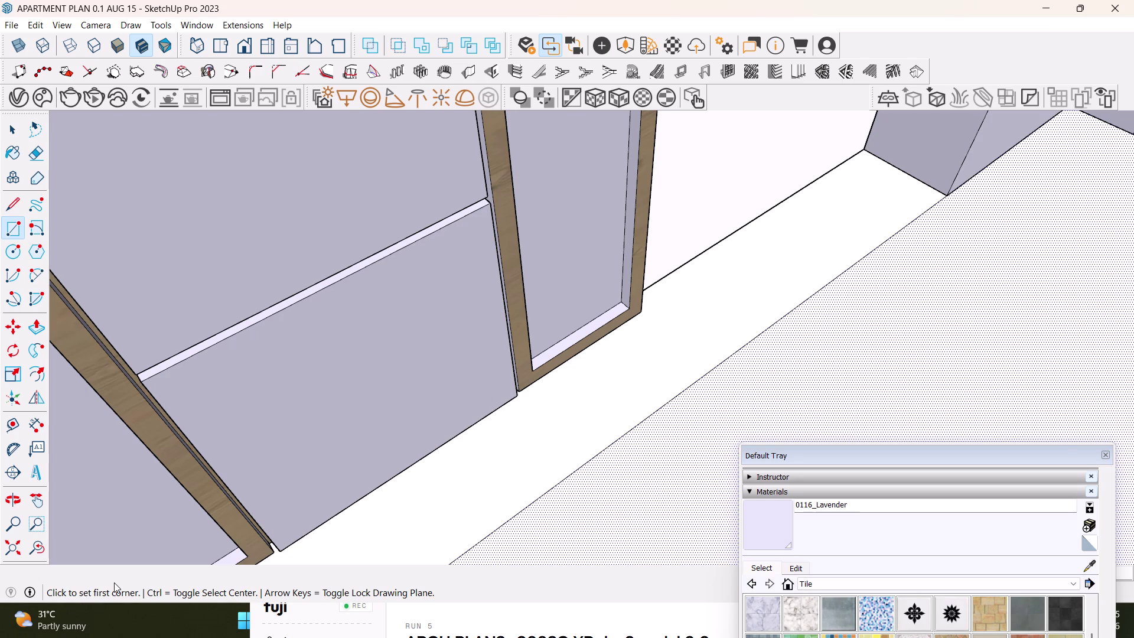
Orbit down the corridor and draw a floor rectangle on the strip by the wardrobe.
key(space)
middle_drag(405, 448, 254, 431)
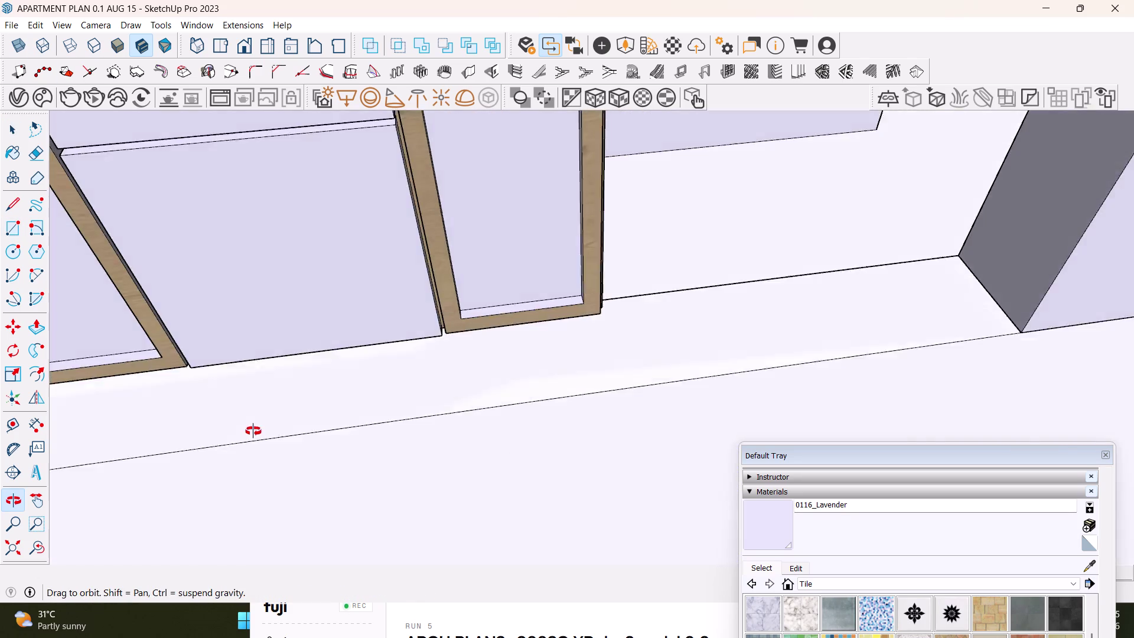
middle_drag(254, 431, 227, 459)
scroll(down, 3)
middle_drag(240, 424, 318, 379)
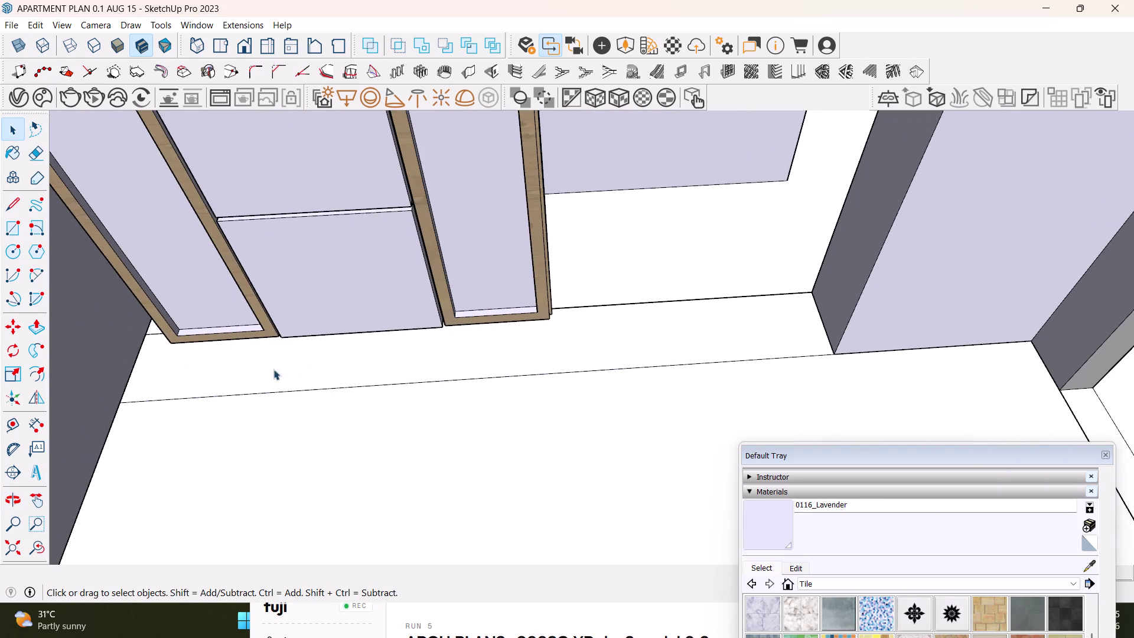
middle_drag(518, 300, 303, 381)
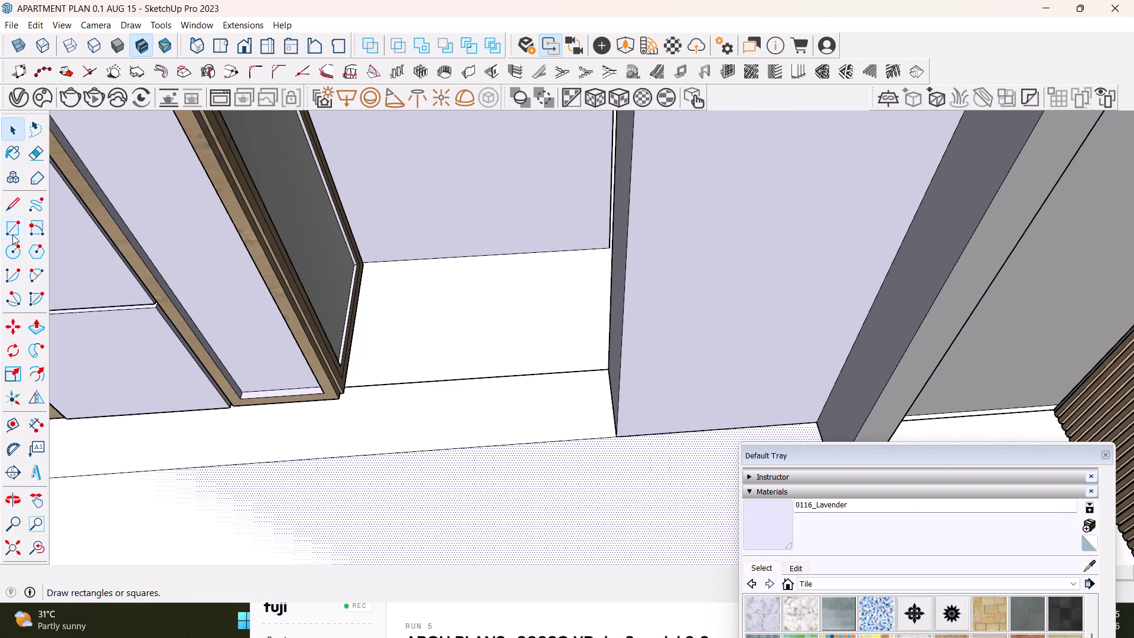
click(13, 238)
scroll(up, 3)
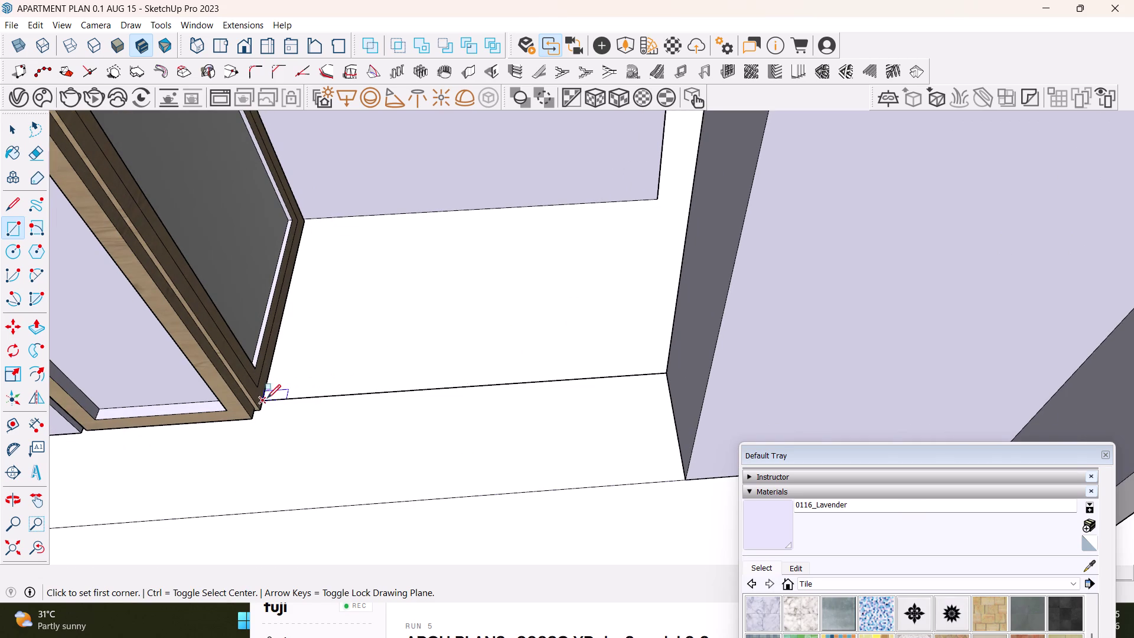
click(264, 396)
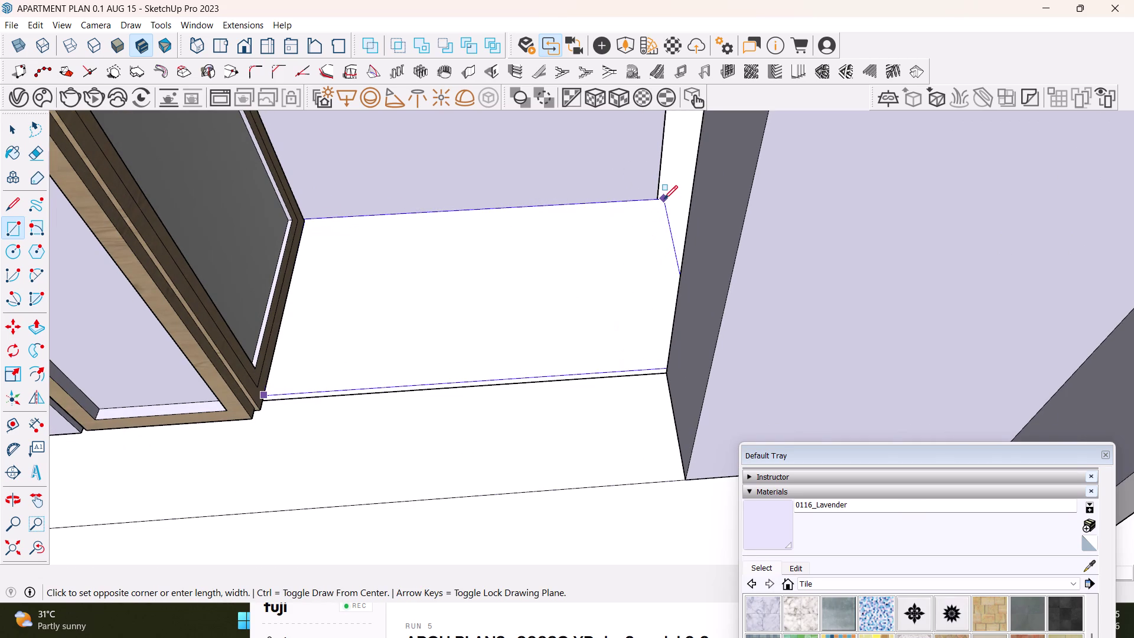
key(space)
click(9, 226)
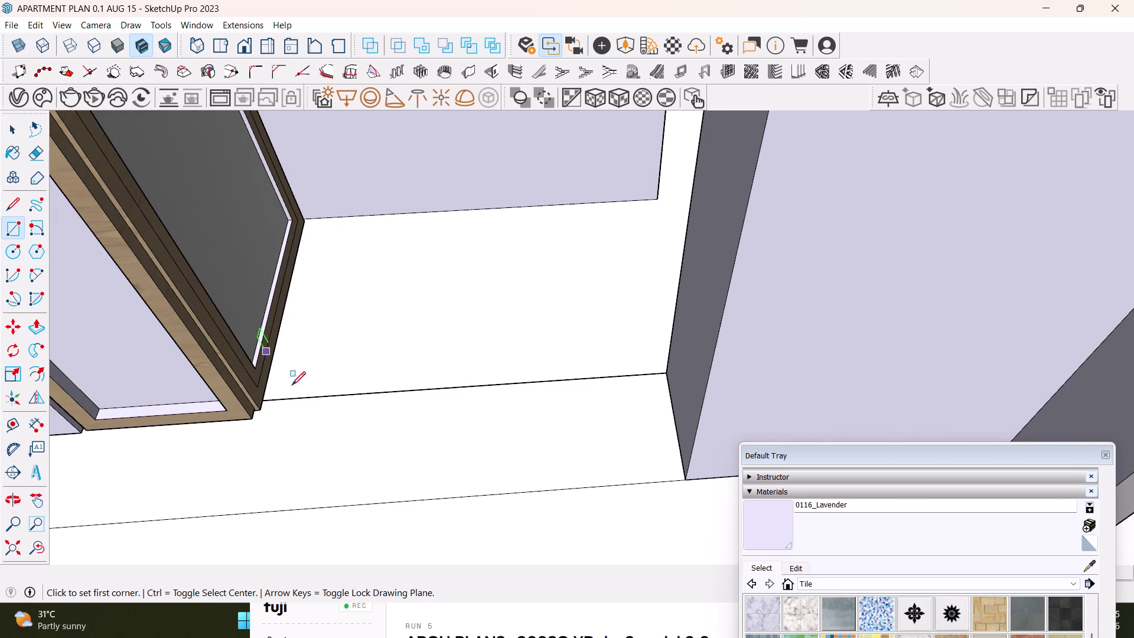
Draw a second floor rectangle by the wardrobe, then orbit back to the bedroom floor.
scroll(up, 3)
click(264, 402)
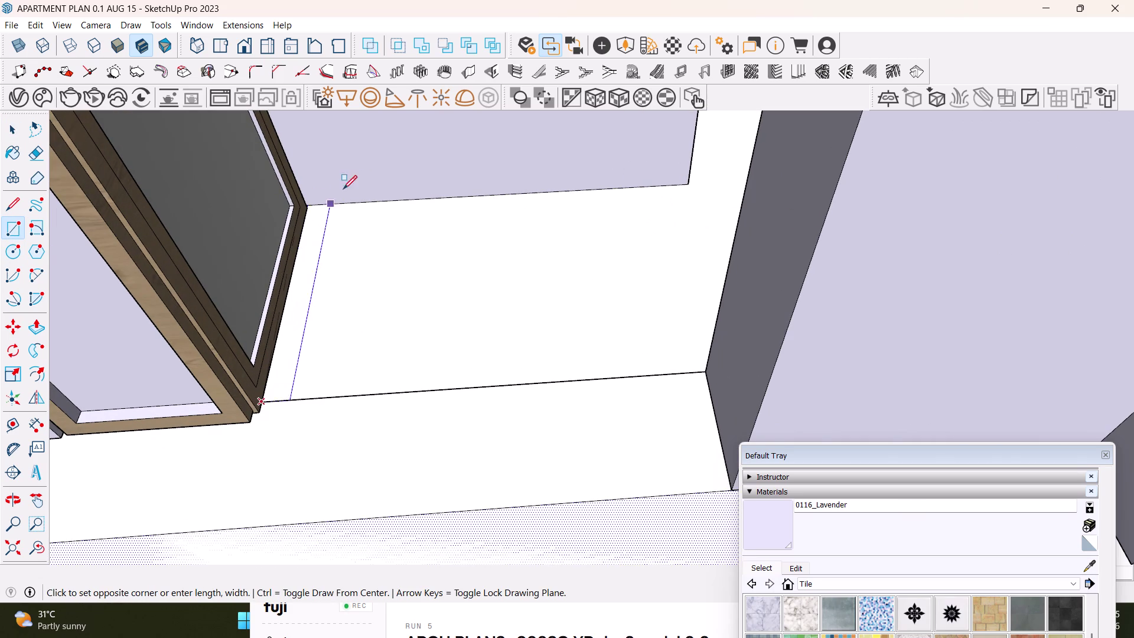
click(693, 178)
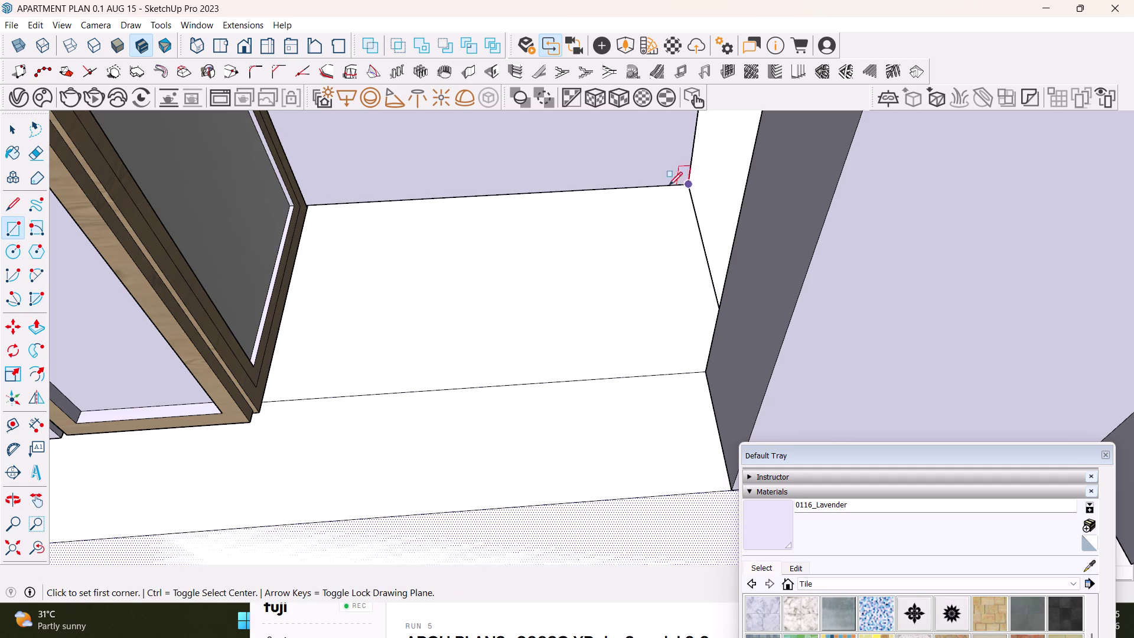
key(space)
scroll(down, 3)
middle_drag(560, 258, 676, 207)
middle_drag(705, 241, 700, 305)
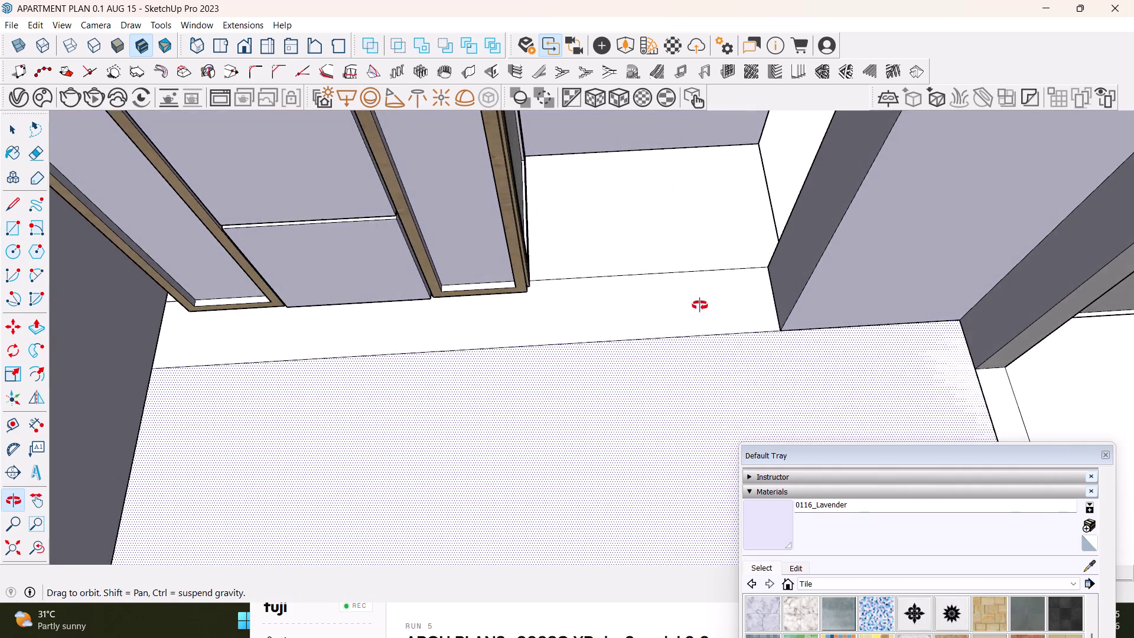
middle_drag(699, 305, 630, 316)
Pick Tile Linen in the Materials panel and paint the bedroom floor.
drag(852, 465, 832, 141)
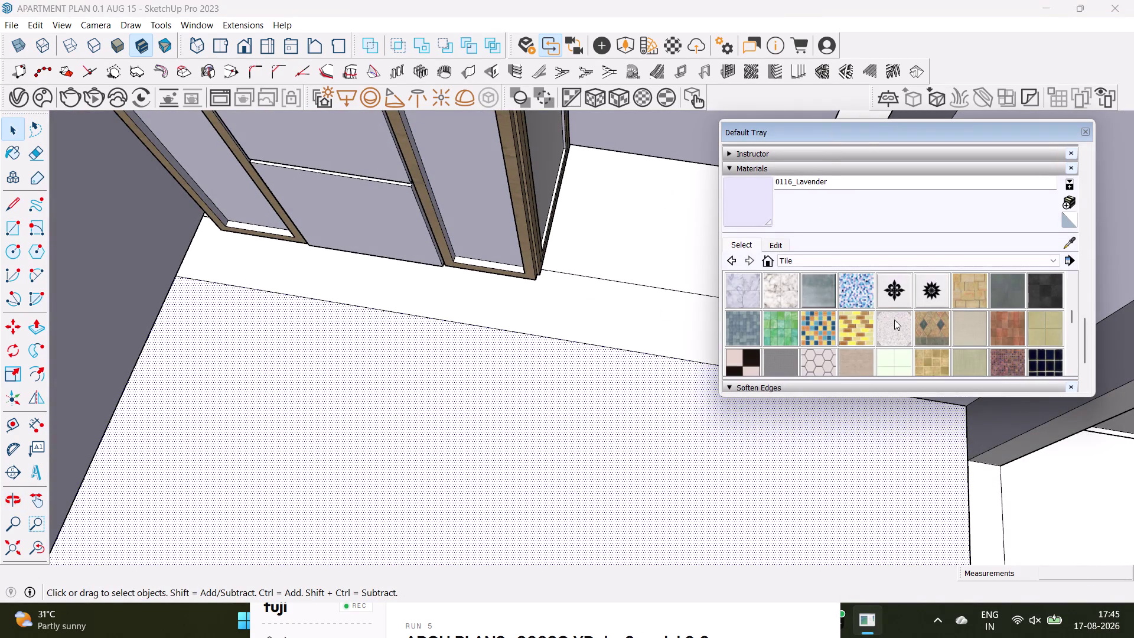
scroll(down, 3)
scroll(down, 3)
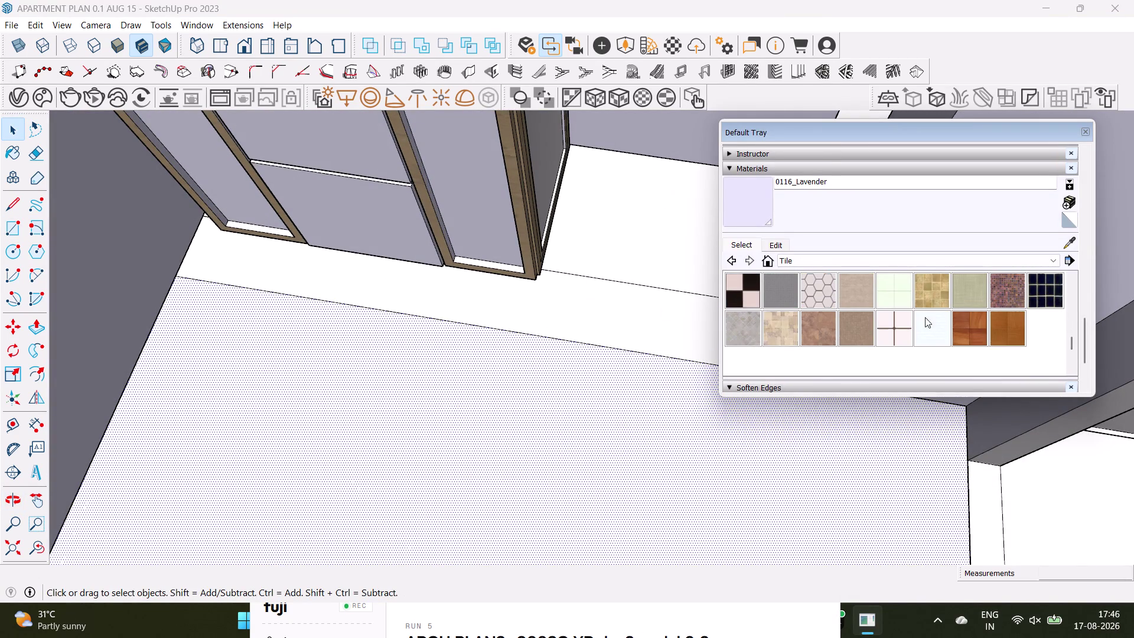
click(971, 293)
click(578, 439)
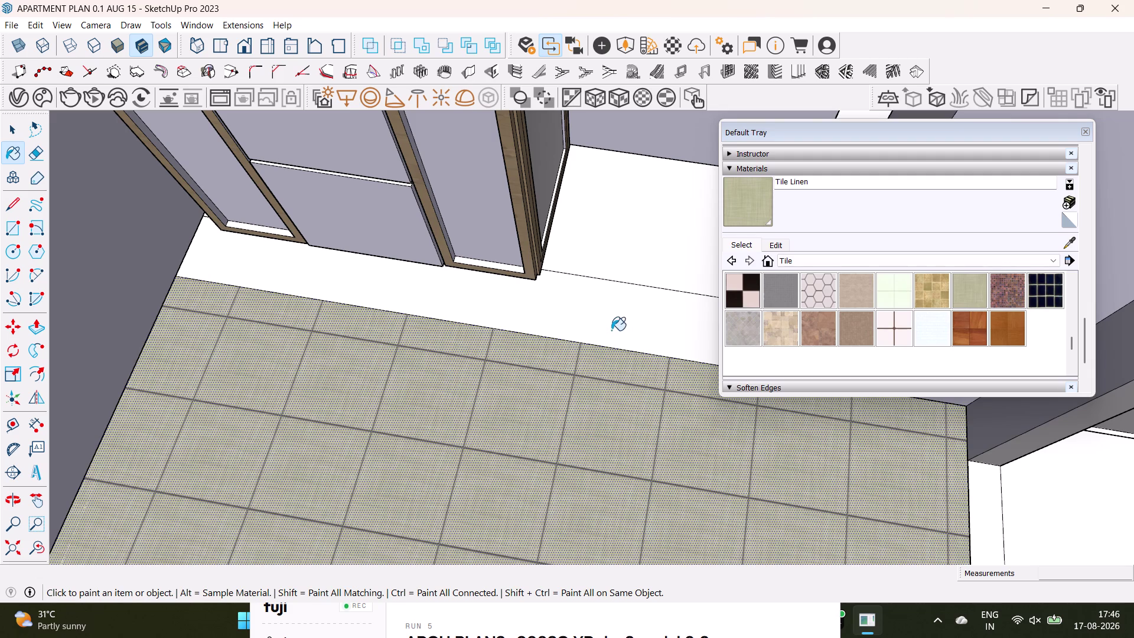
Undo the linen paint on the connected floor strip, keeping it on the bedroom only.
click(622, 320)
click(638, 266)
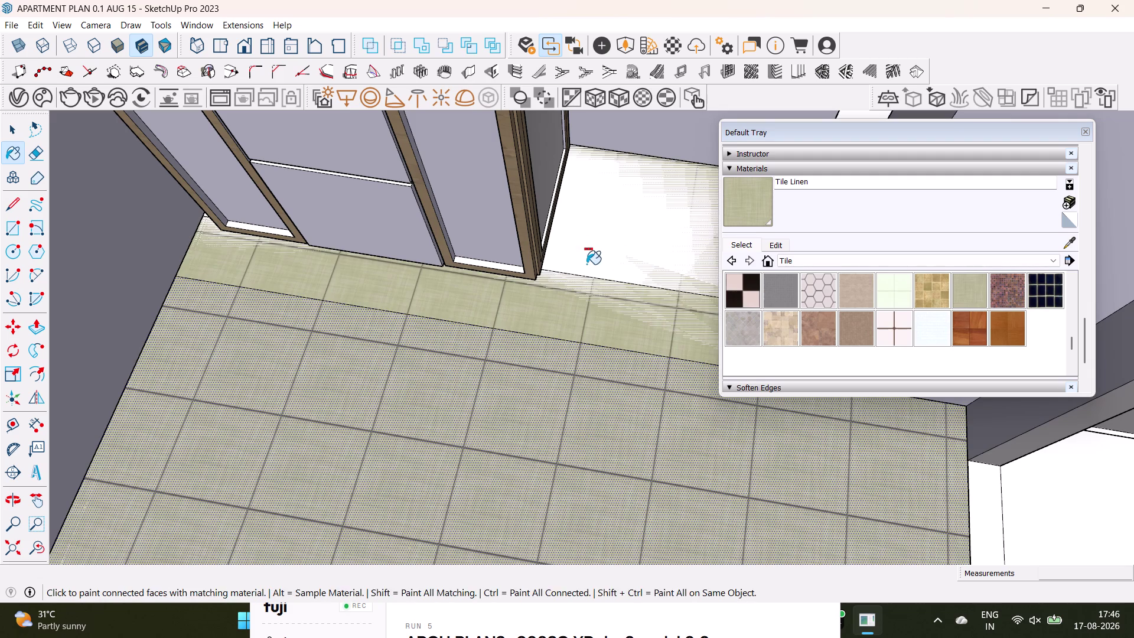
key(ctrl+z)
key(ctrl+z)
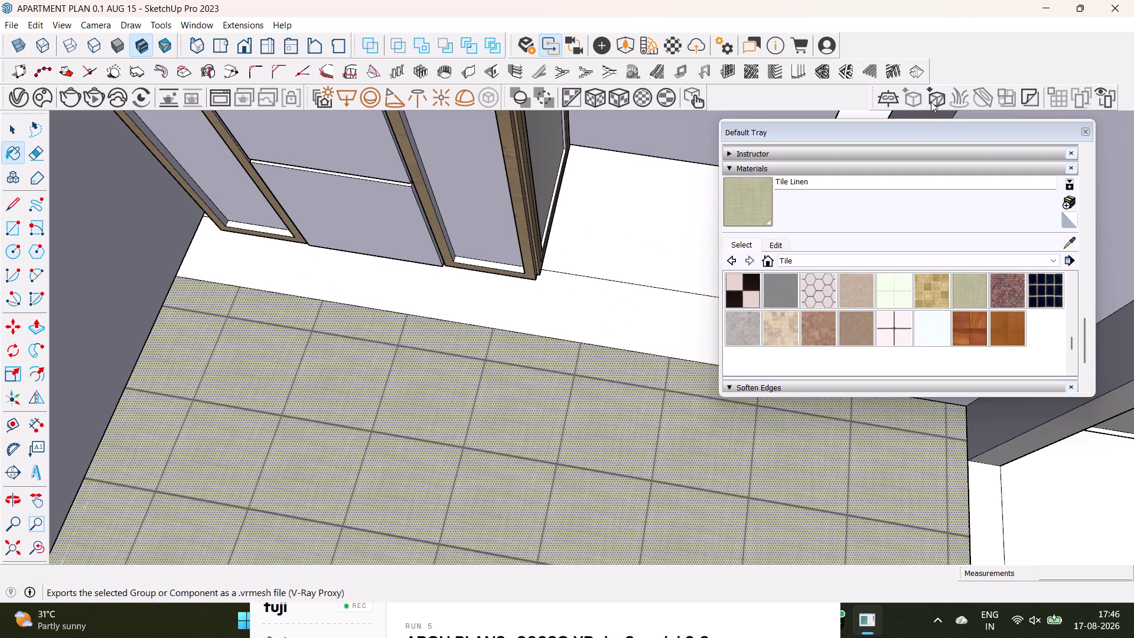
click(1081, 131)
middle_drag(661, 466, 662, 481)
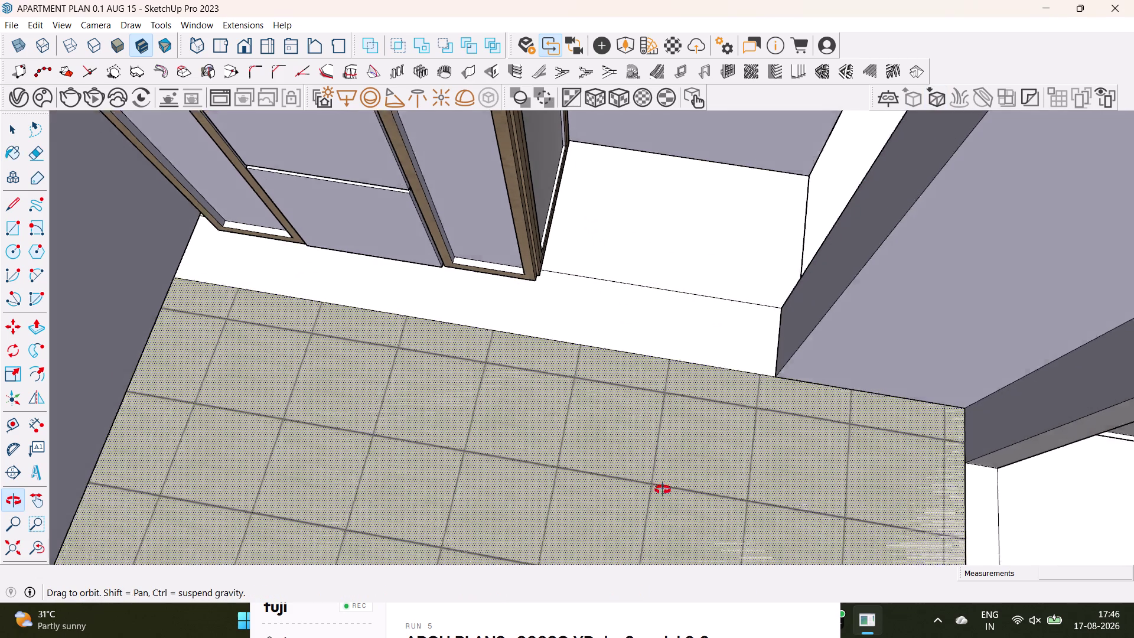
middle_drag(662, 481, 669, 528)
scroll(down, 3)
Orbit above the bedroom, select a floor face, and undo a stray change.
scroll(down, 3)
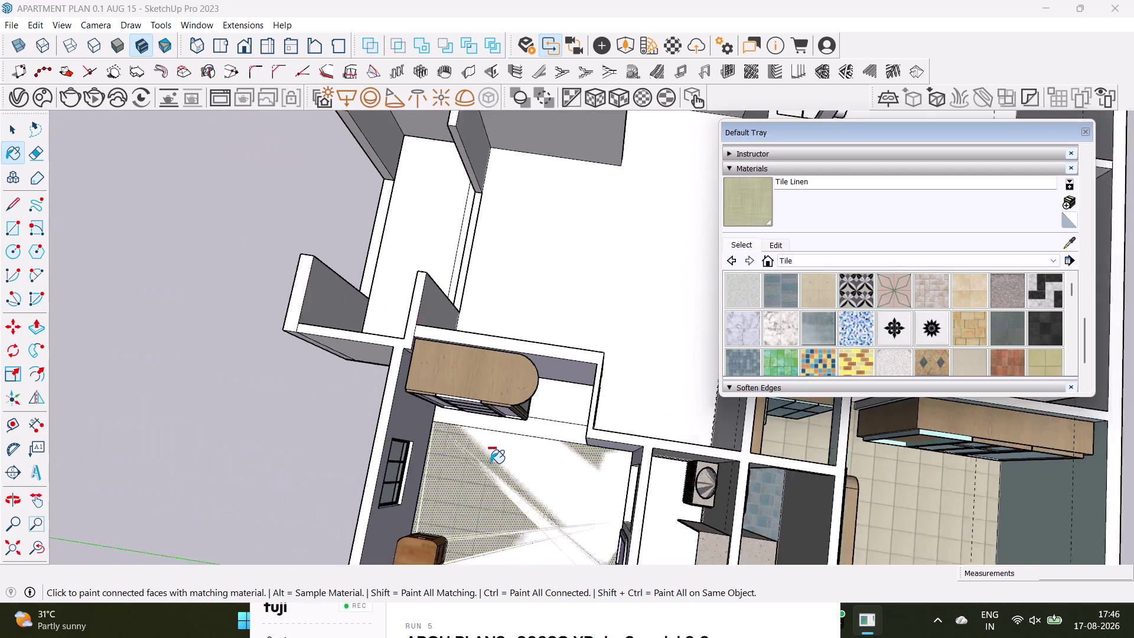
scroll(down, 3)
middle_drag(513, 462, 437, 368)
middle_drag(460, 387, 406, 366)
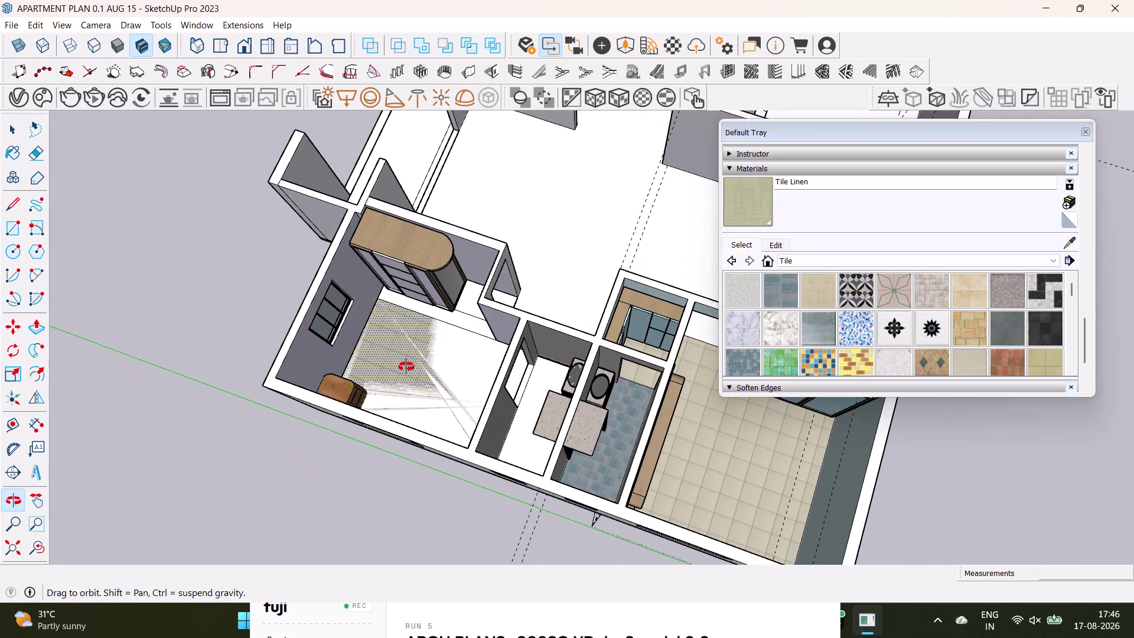
middle_drag(407, 366, 449, 358)
key(space)
click(424, 377)
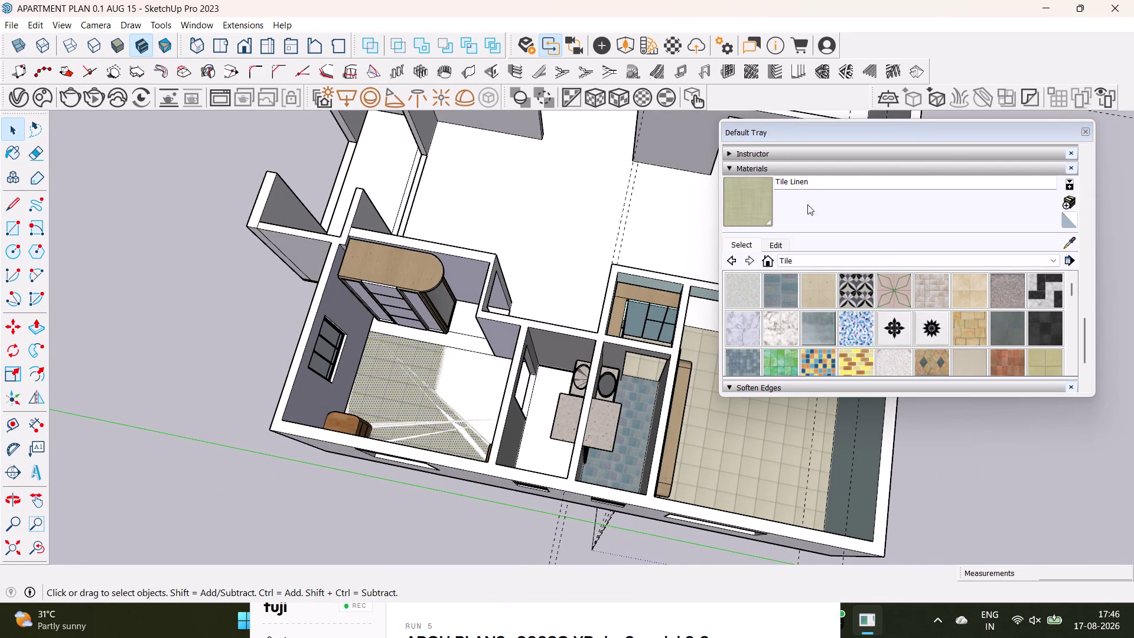
click(1090, 130)
scroll(up, 3)
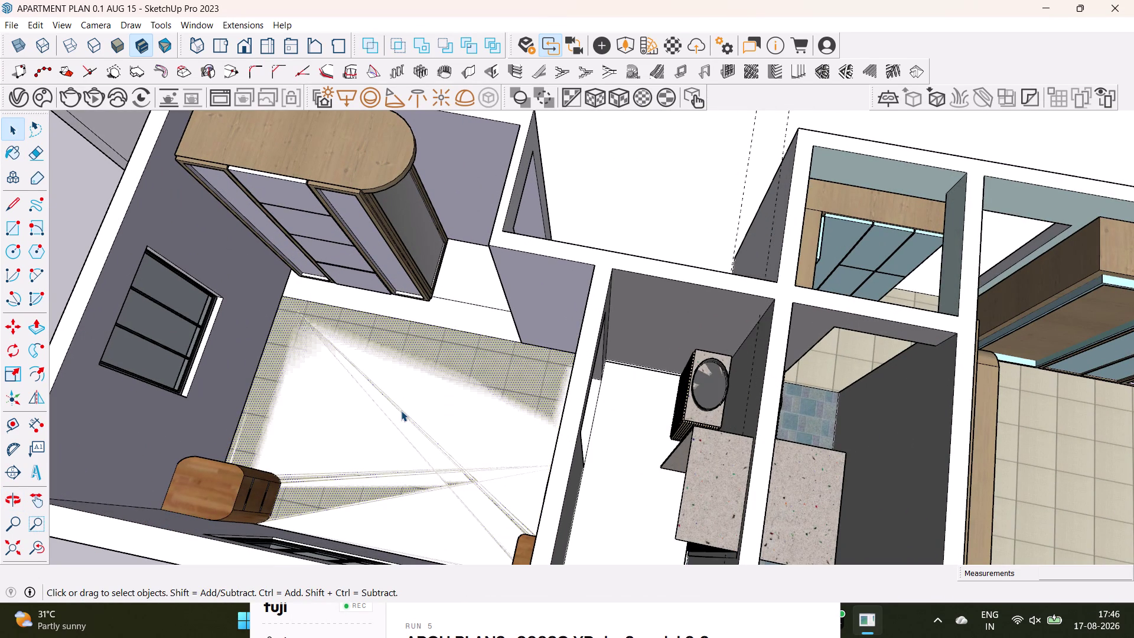
key(space)
key(ctrl+z)
scroll(down, 3)
Select and delete the overlapping tiled floor faces in the bedroom.
middle_drag(428, 443, 455, 433)
click(456, 427)
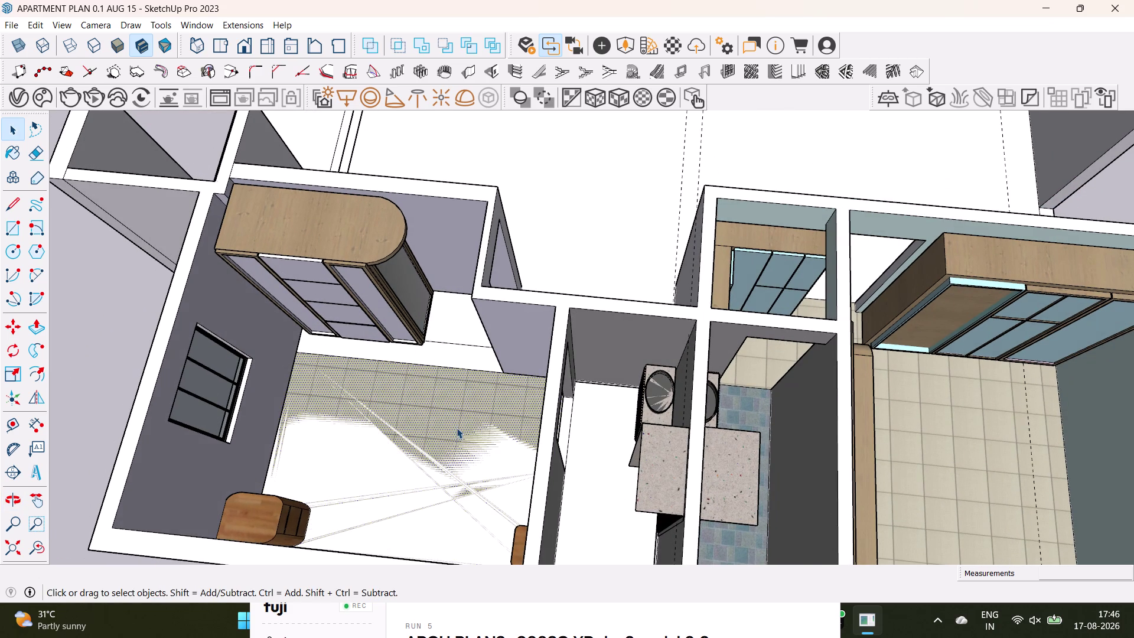
click(457, 410)
key(Delete)
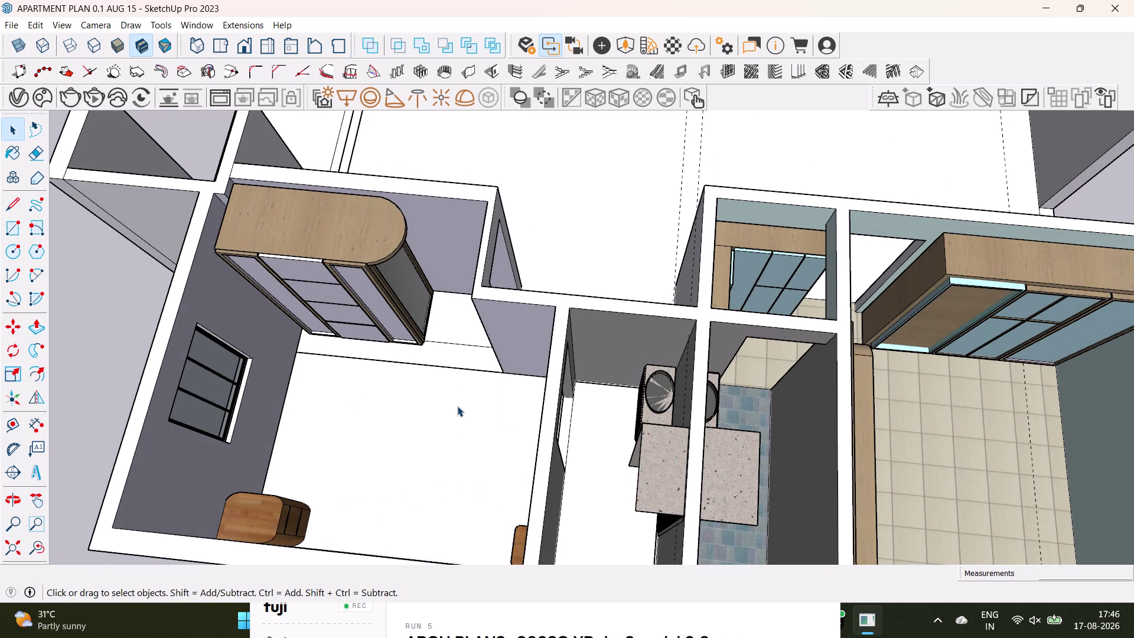
click(466, 369)
key(Delete)
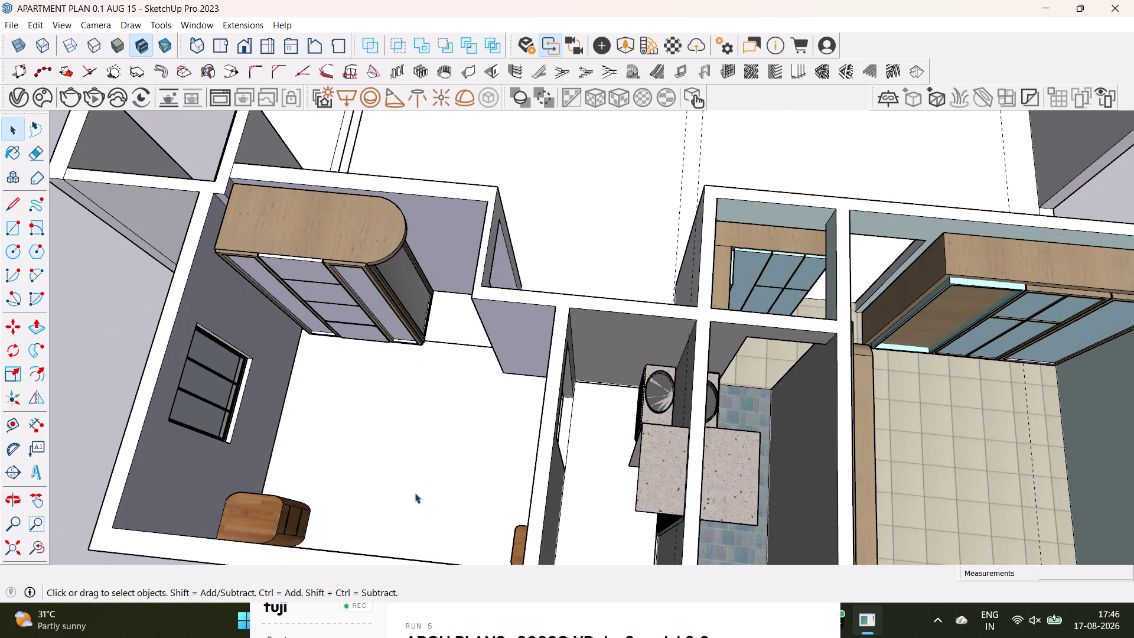
click(448, 342)
key(Delete)
middle_drag(443, 492, 252, 596)
scroll(up, 3)
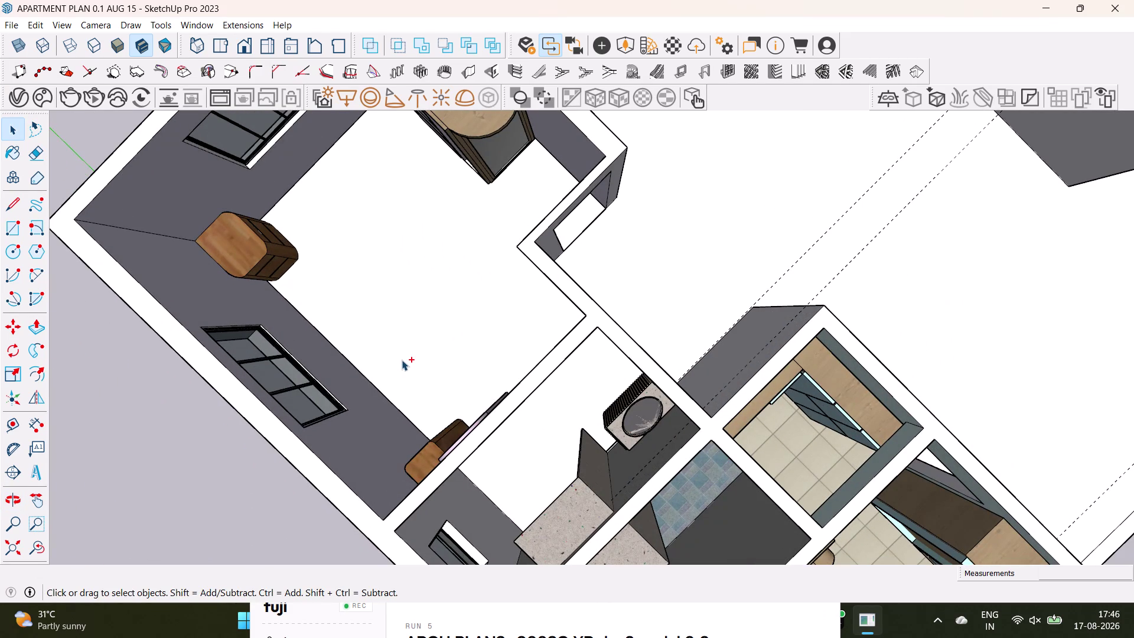
Undo ten recent operations and inspect the bedroom's outer wall.
key(ctrl+z)
key(ctrl+z)
key(ctrl+z)
key(ctrl+z)
key(ctrl+z)
key(ctrl+z)
key(ctrl+z)
key(ctrl+z)
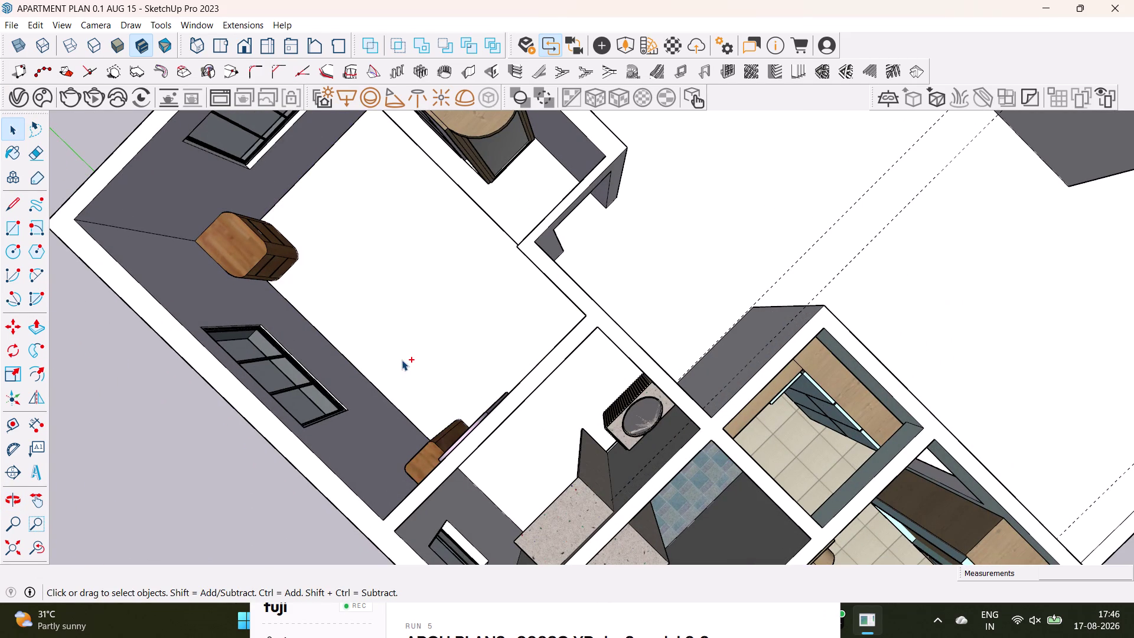
key(ctrl+z)
key(ctrl+z)
scroll(down, 3)
middle_drag(402, 360, 460, 349)
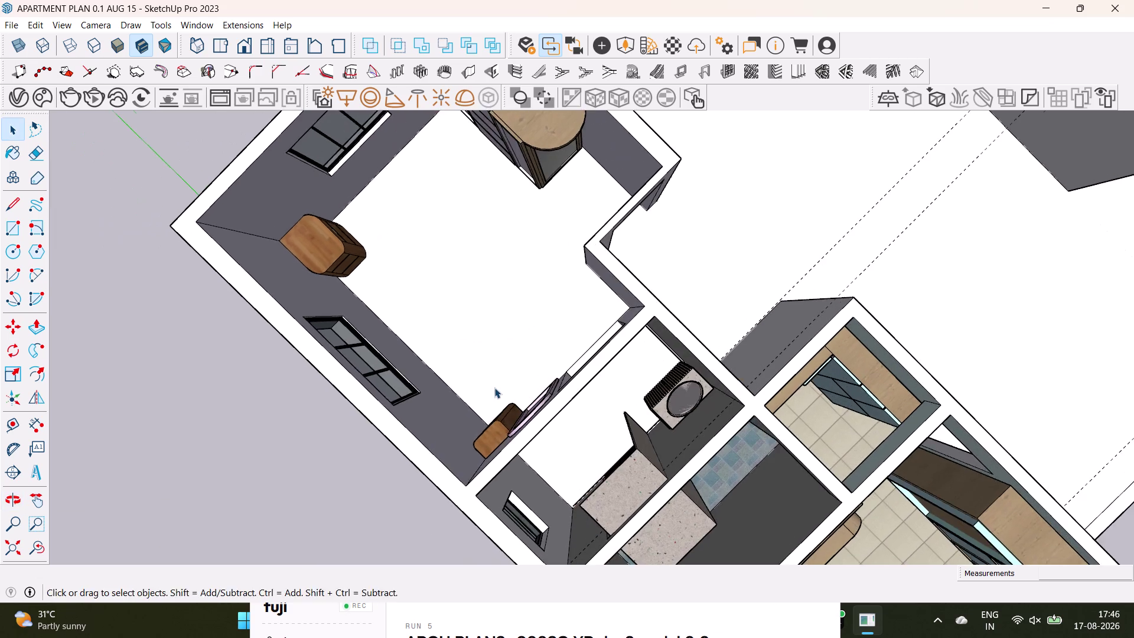
middle_drag(495, 388, 647, 324)
middle_drag(561, 335, 636, 218)
middle_drag(594, 278, 614, 222)
middle_drag(532, 269, 562, 353)
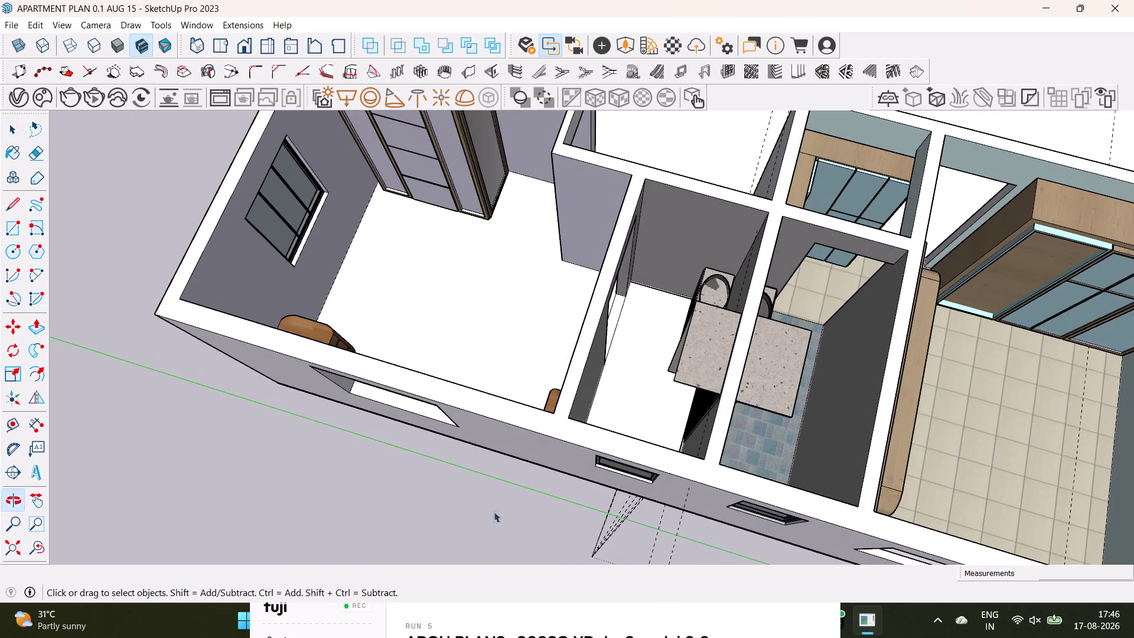